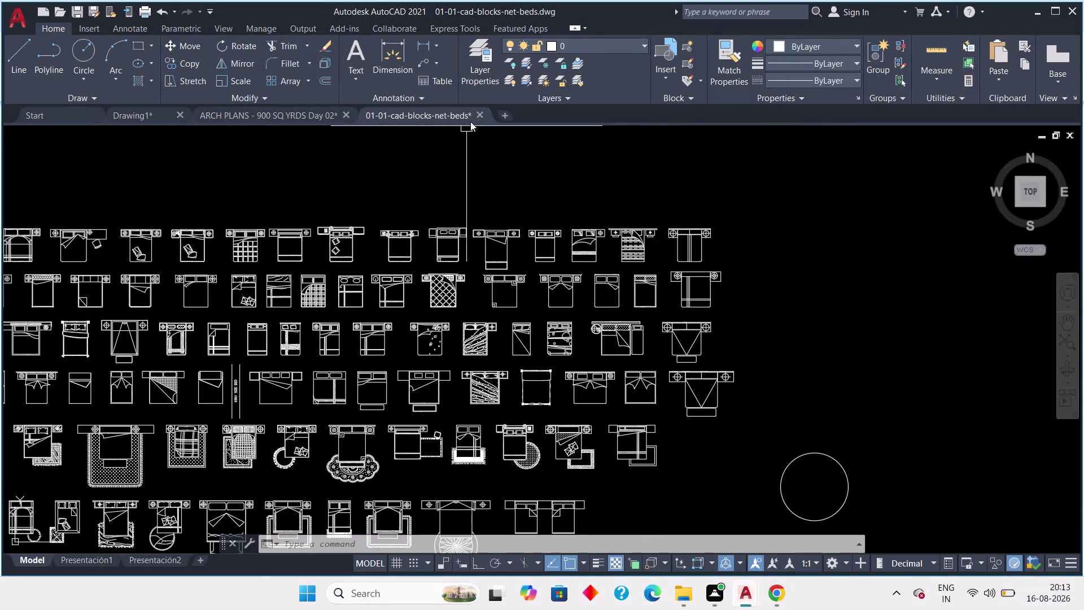
Close the 01-01-cad-blocks-net-beds drawing, answer the save prompt, and return to the floor plan.
click(475, 113)
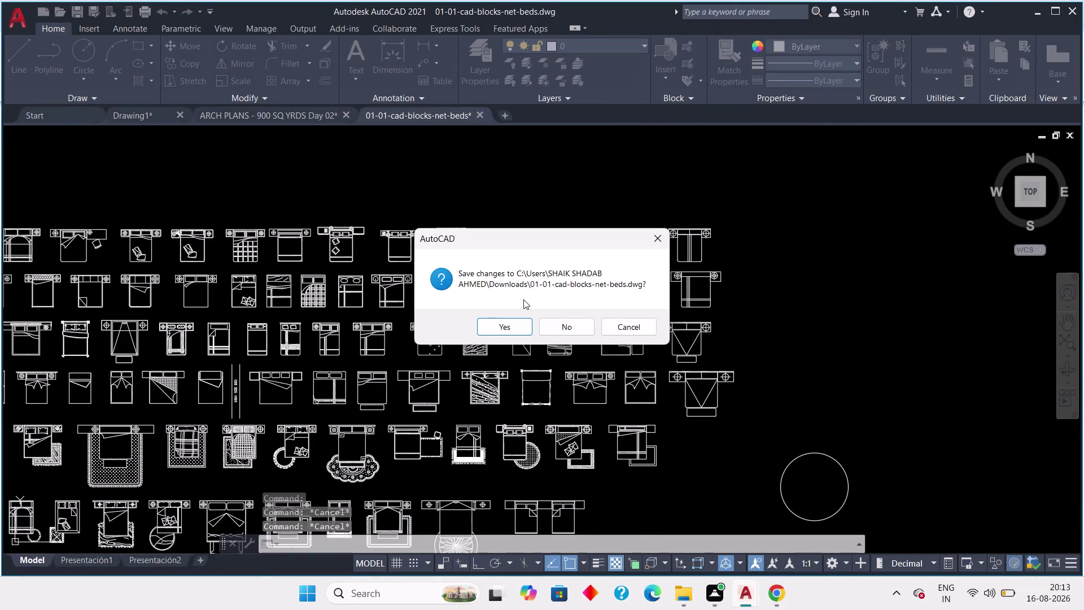
click(551, 325)
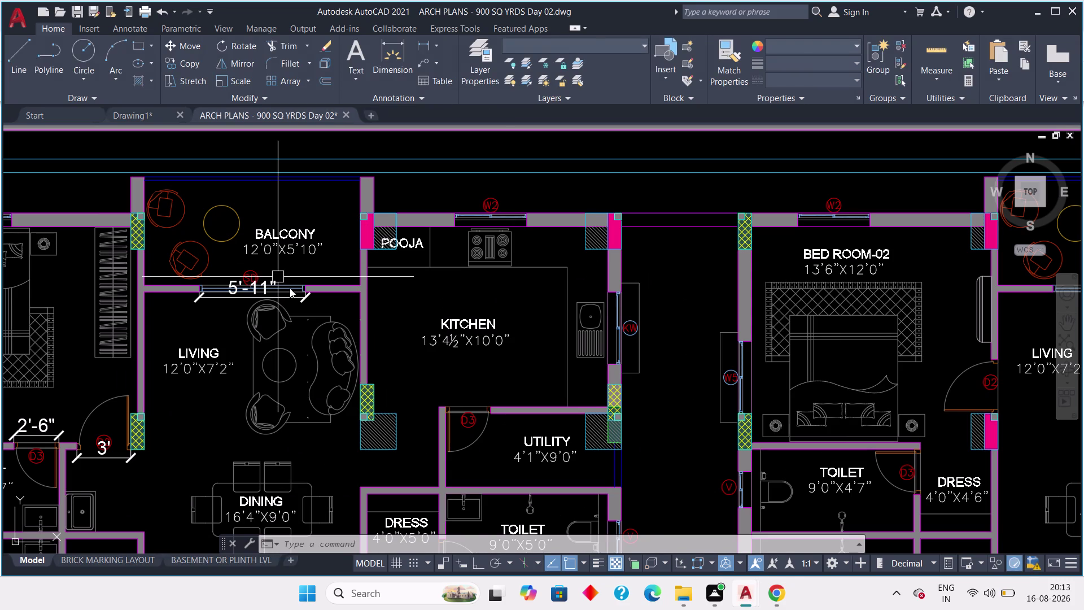
Pan and zoom across the living room, balcony and bedrooms to review the apartment.
middle_drag(285, 371, 421, 327)
scroll(up, 3)
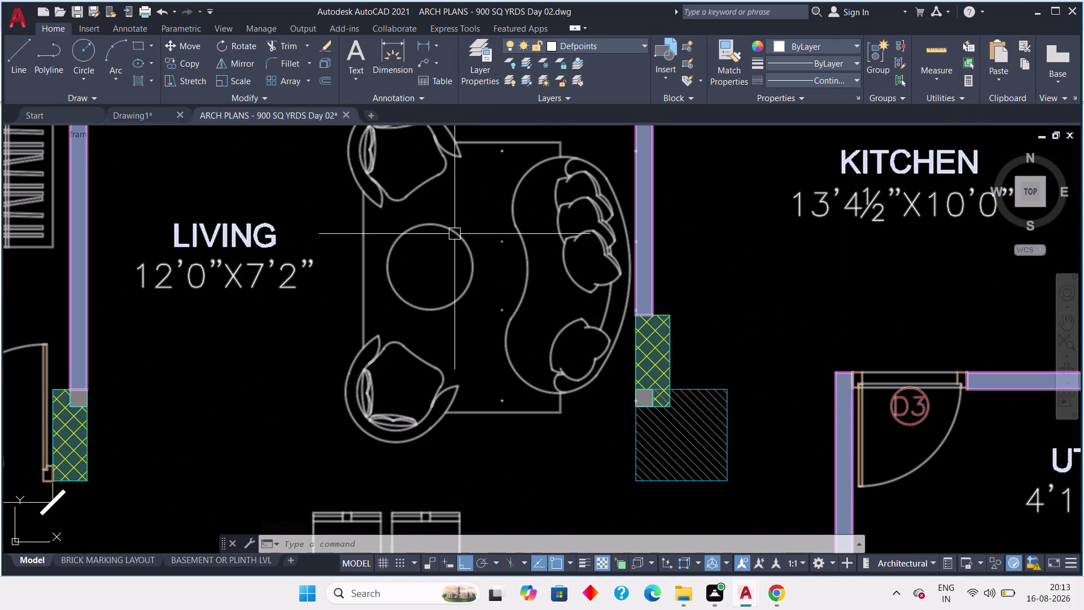
scroll(down, 3)
middle_drag(324, 399, 437, 401)
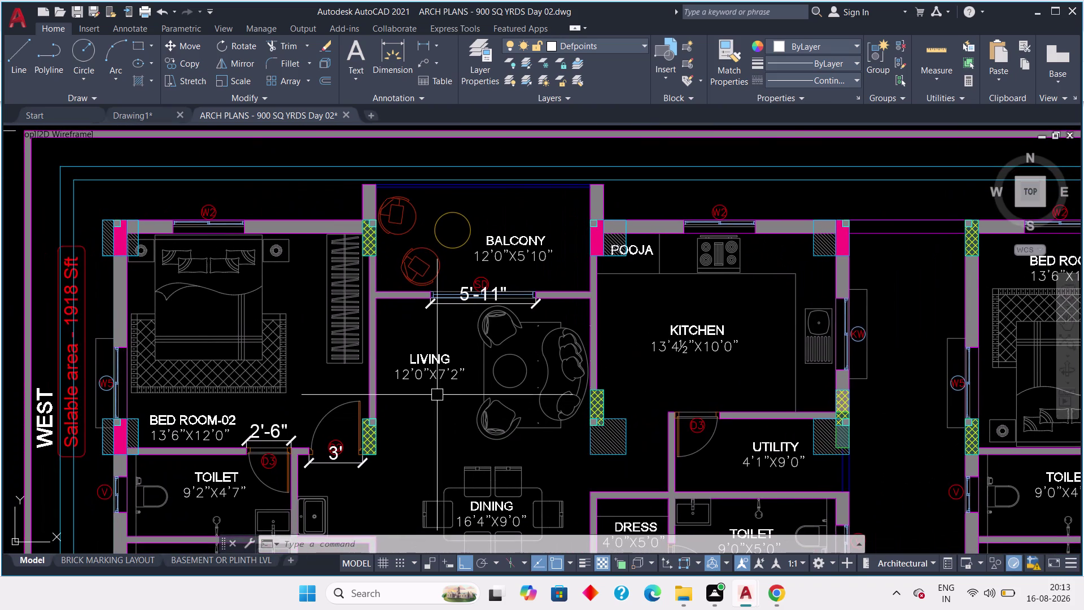
scroll(up, 3)
scroll(down, 3)
scroll(up, 3)
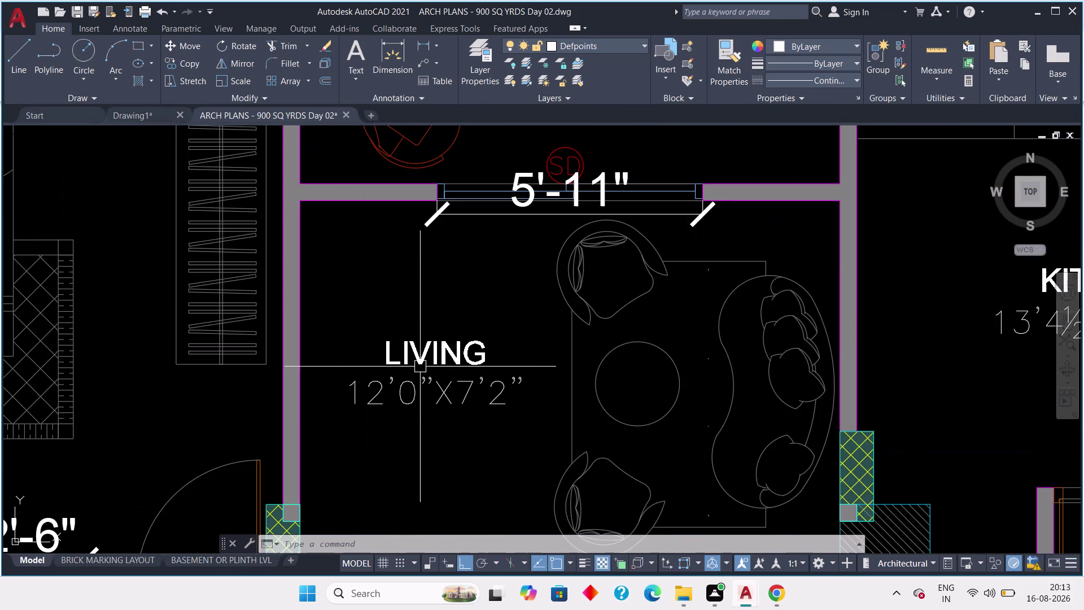
scroll(down, 3)
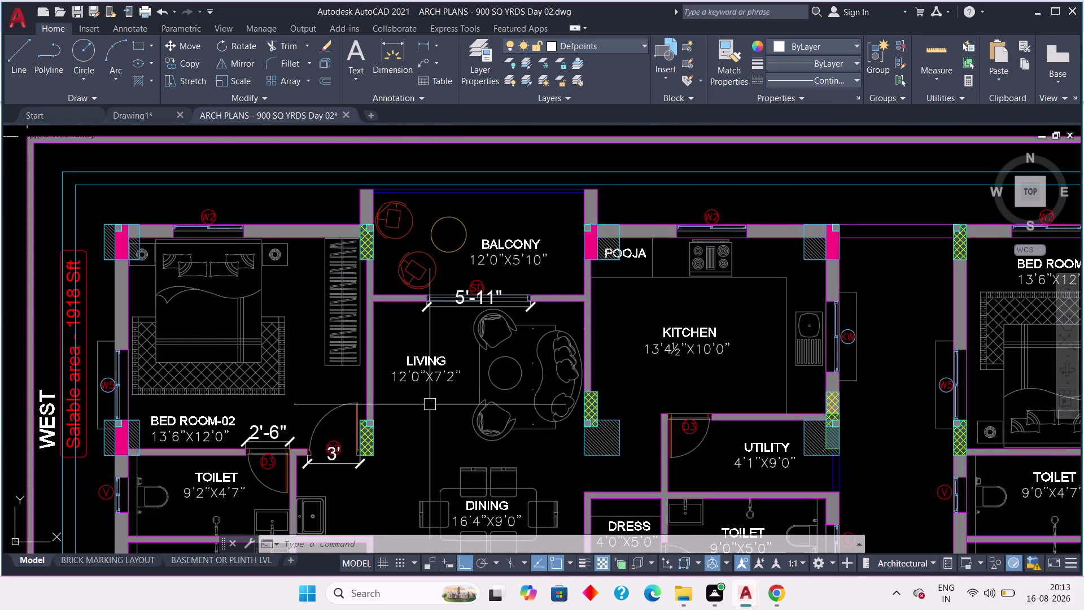
scroll(up, 3)
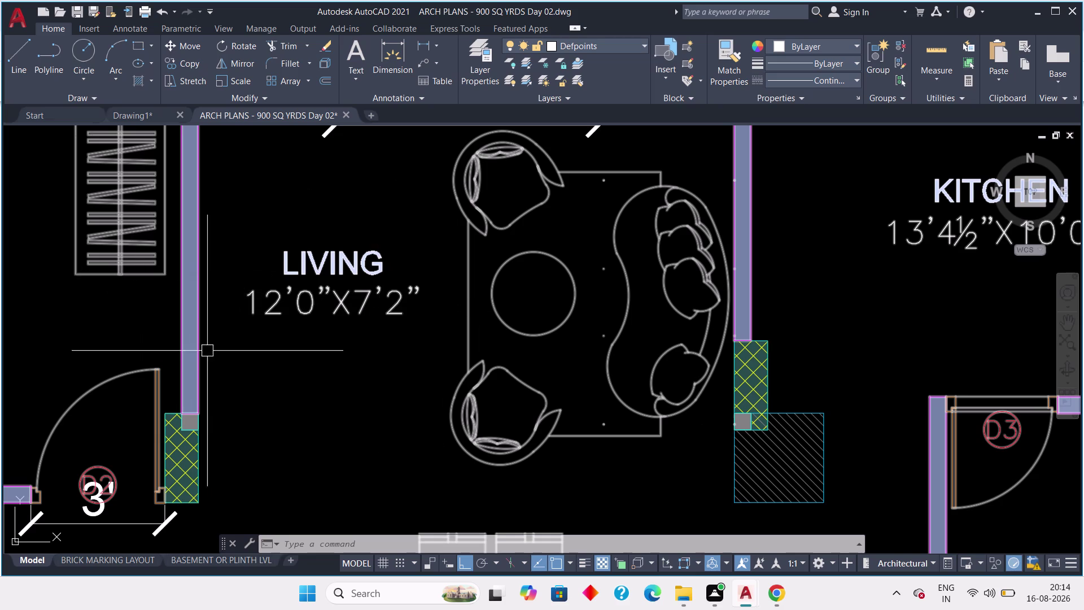
middle_drag(271, 371, 359, 389)
scroll(down, 3)
scroll(down, 3)
middle_drag(371, 393, 399, 441)
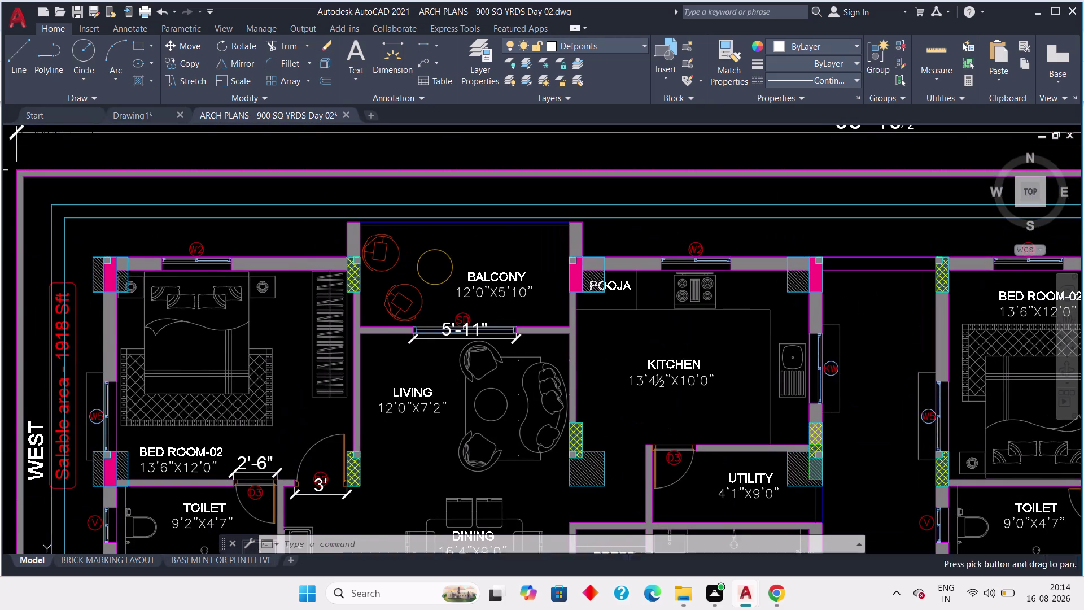
scroll(up, 3)
middle_drag(346, 346, 323, 381)
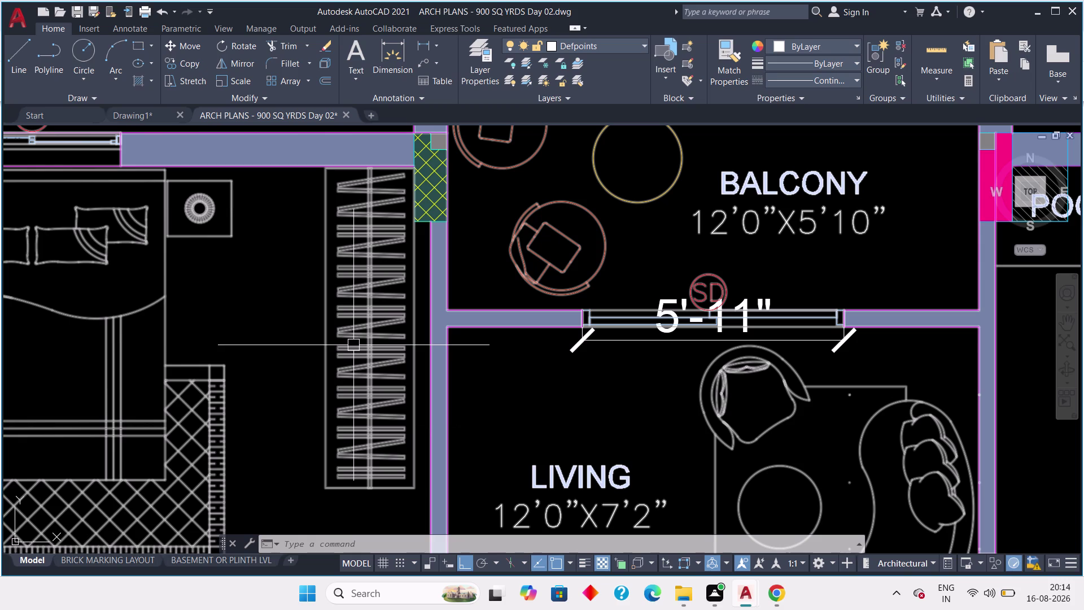
scroll(down, 3)
middle_drag(345, 344, 363, 360)
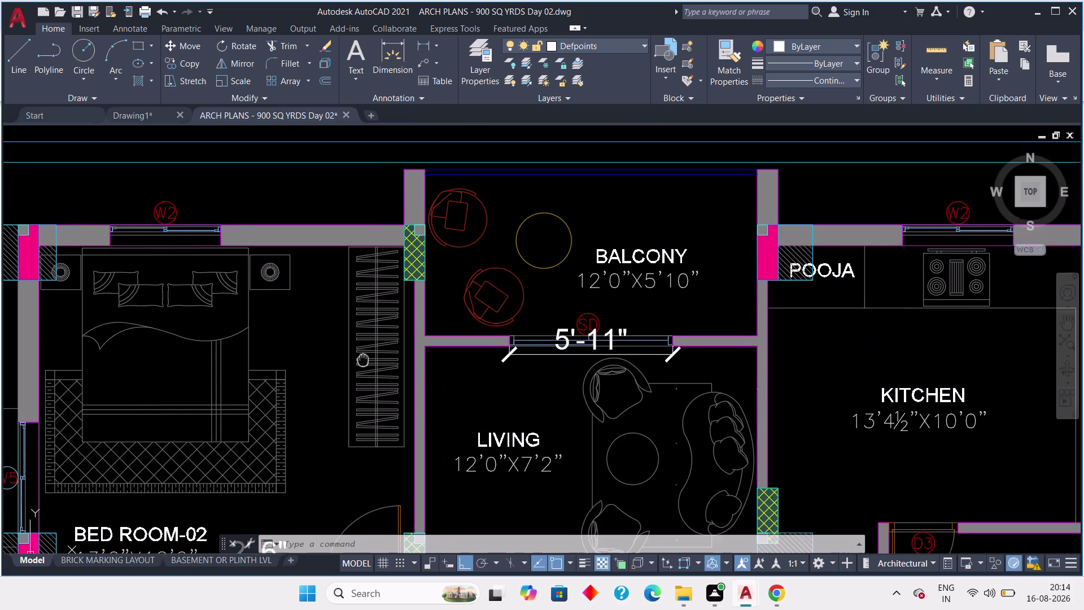
middle_drag(363, 359, 364, 360)
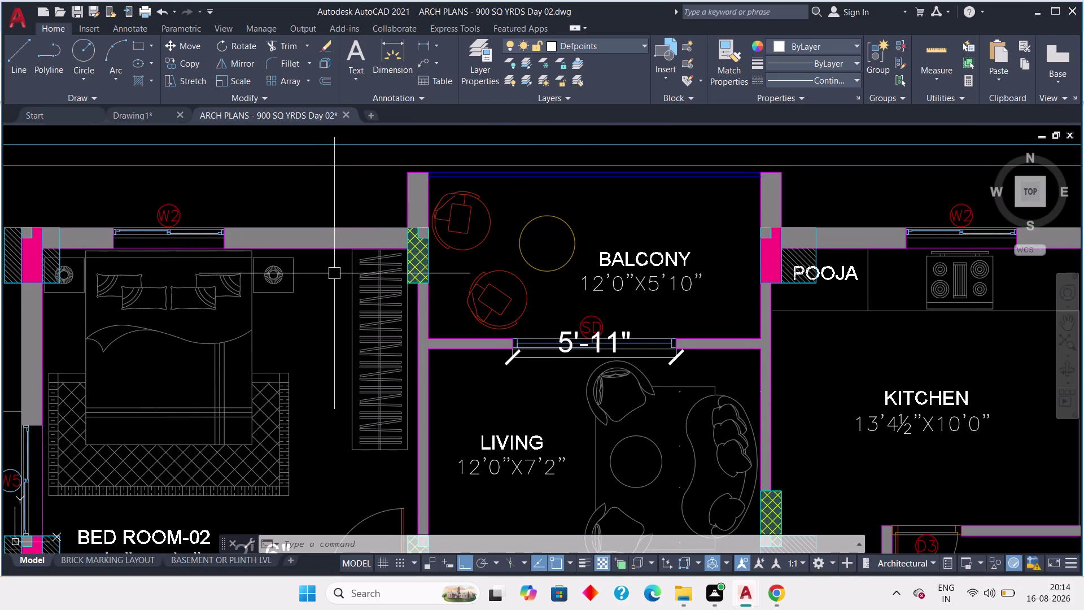
middle_drag(329, 270, 306, 287)
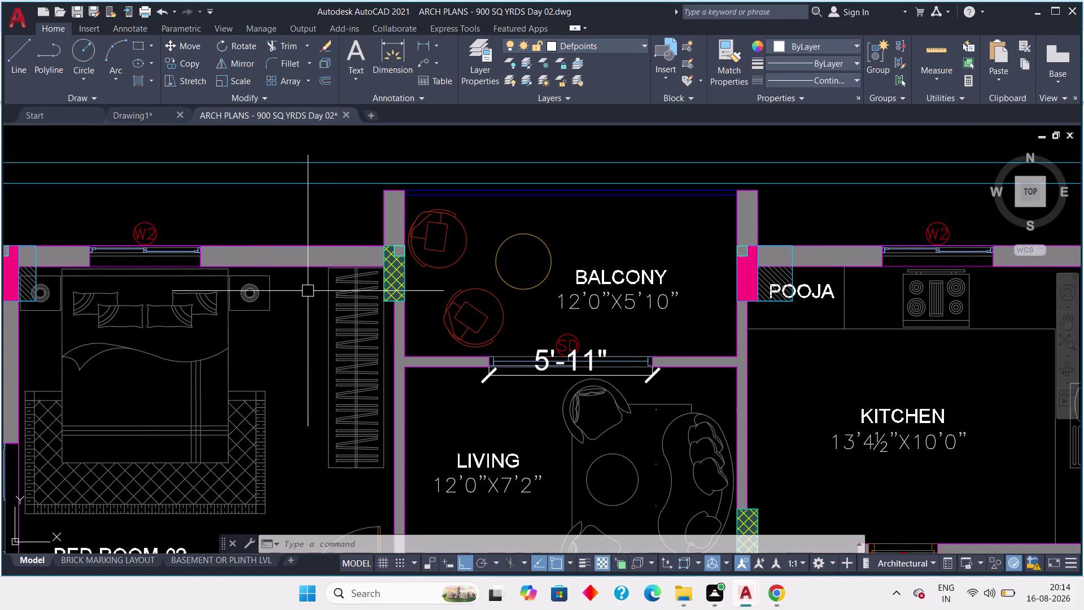
scroll(down, 3)
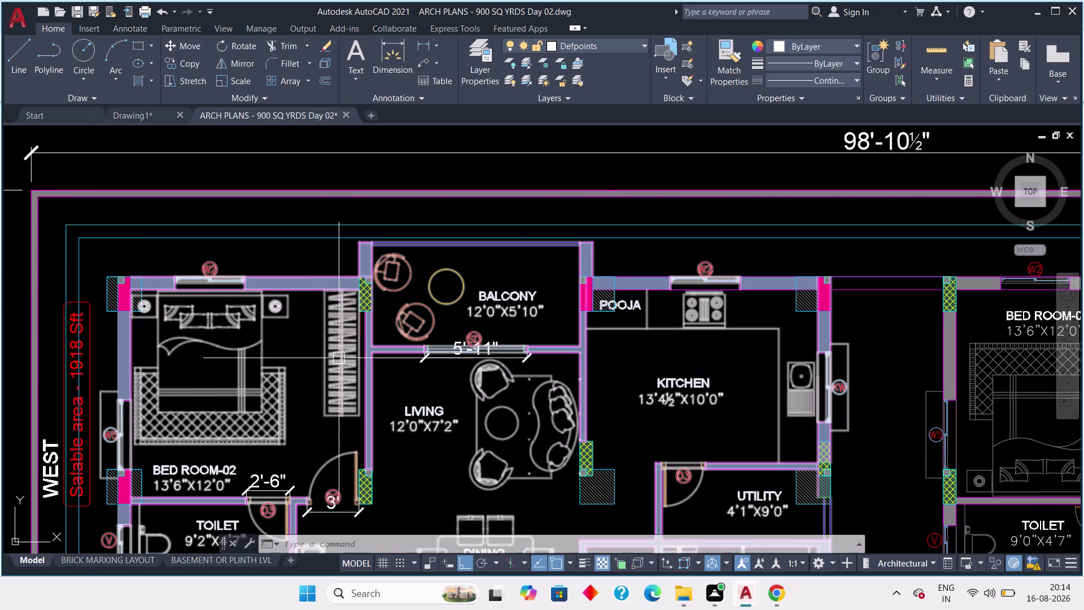
scroll(down, 3)
middle_drag(349, 366, 277, 292)
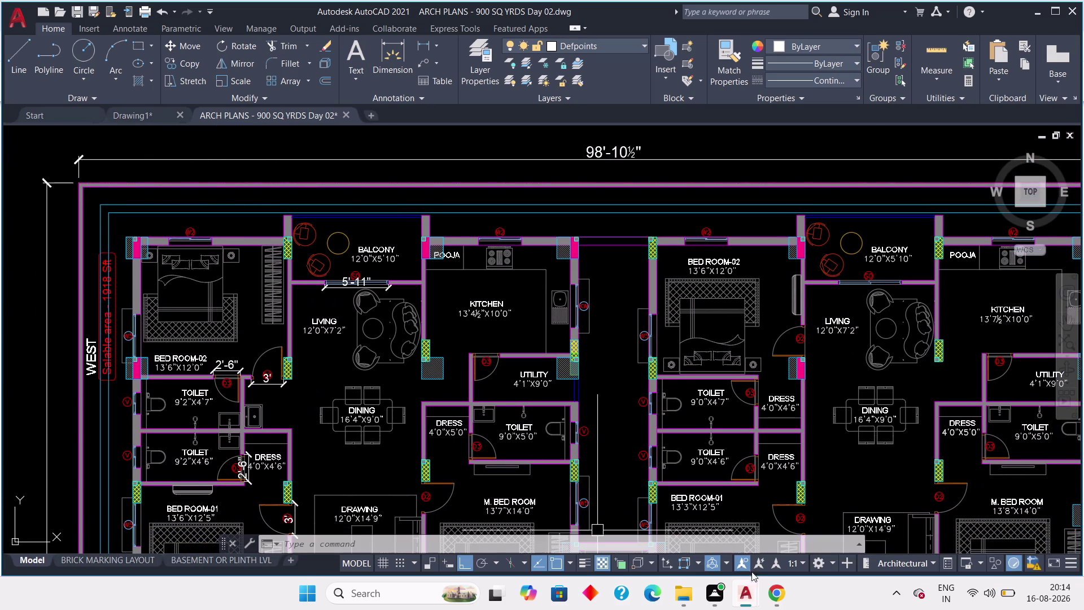
Open Furniture-Equipment (1).dwg from the browser's download history.
click(779, 594)
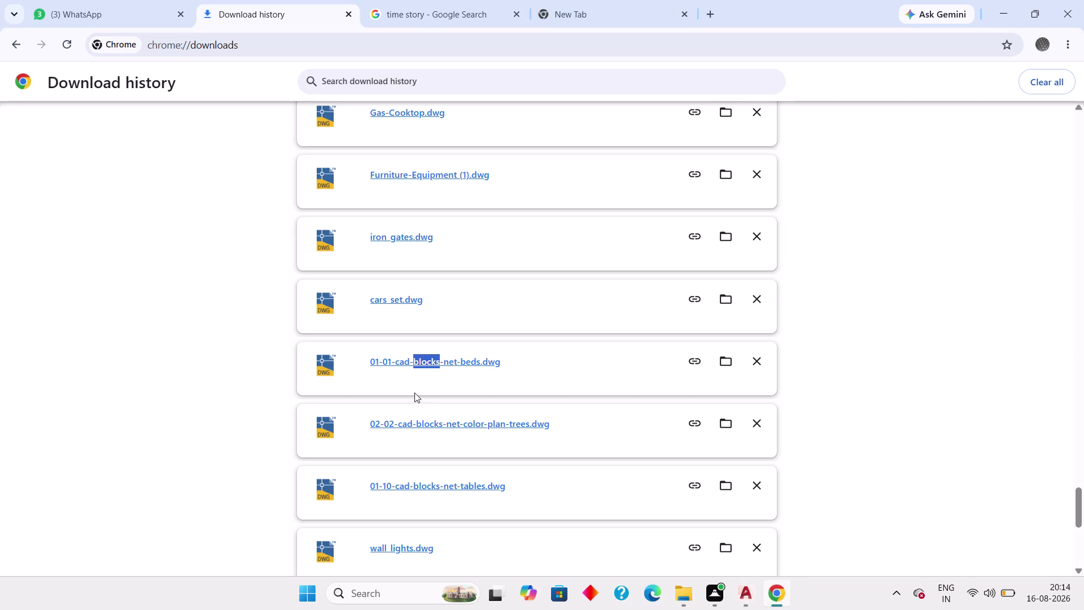
scroll(down, 3)
scroll(up, 3)
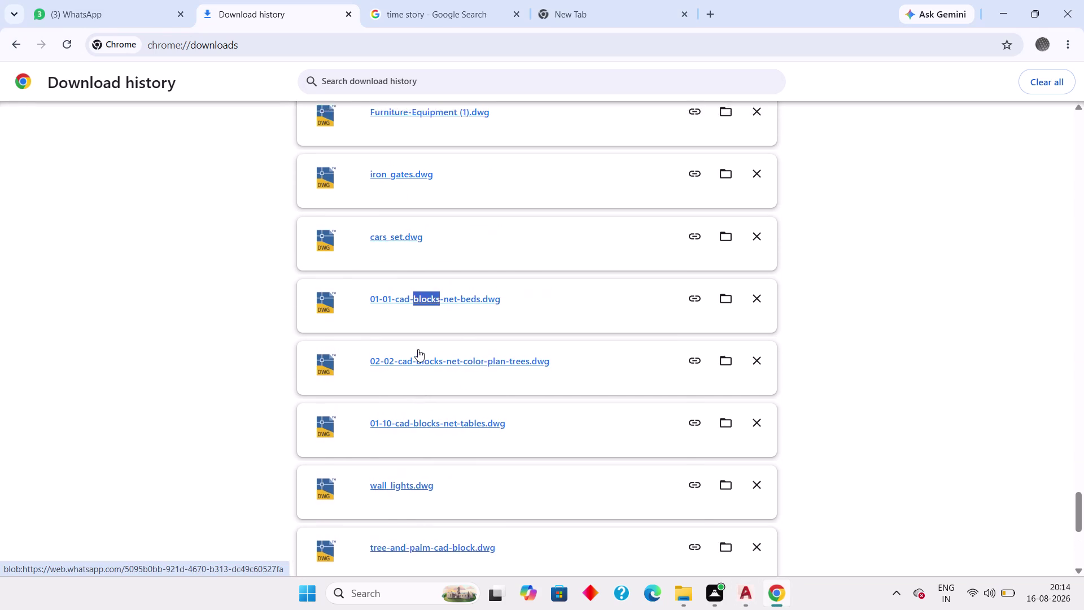
double_click(419, 170)
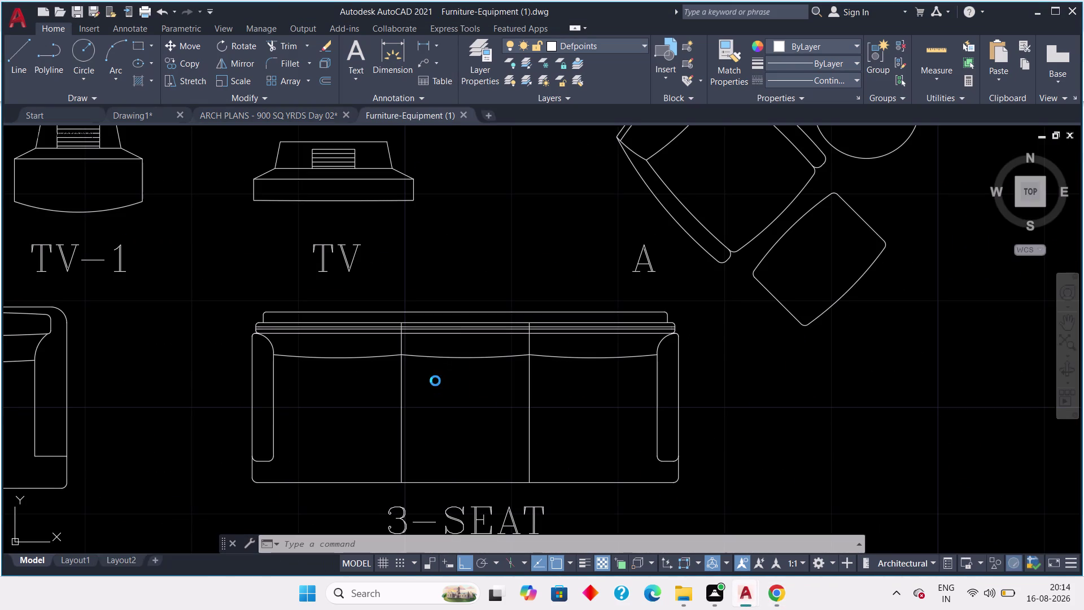
scroll(down, 3)
scroll(down, 3)
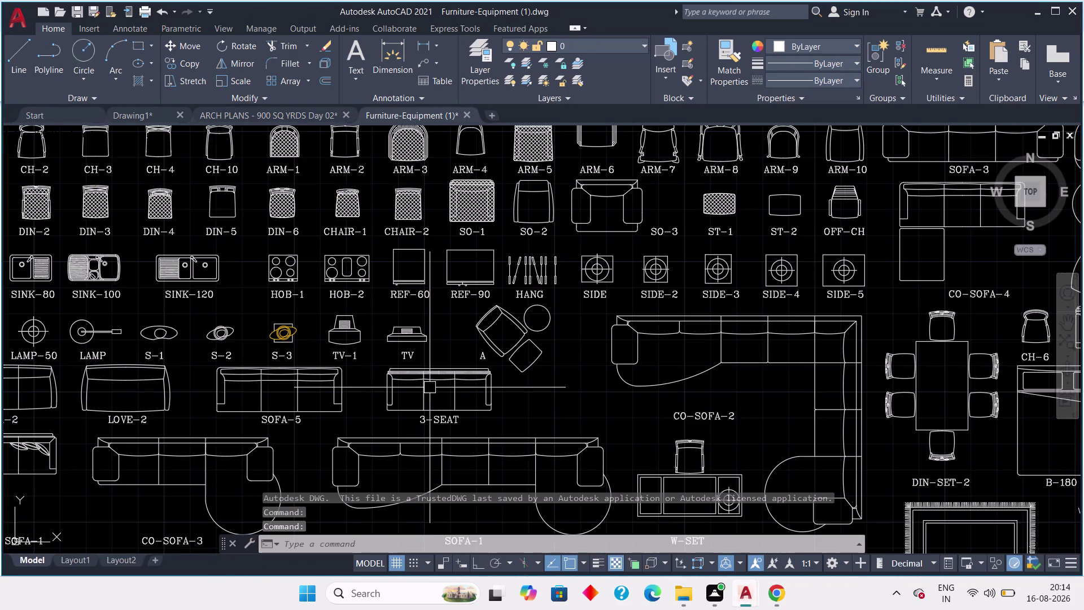
scroll(up, 3)
middle_drag(422, 350, 435, 353)
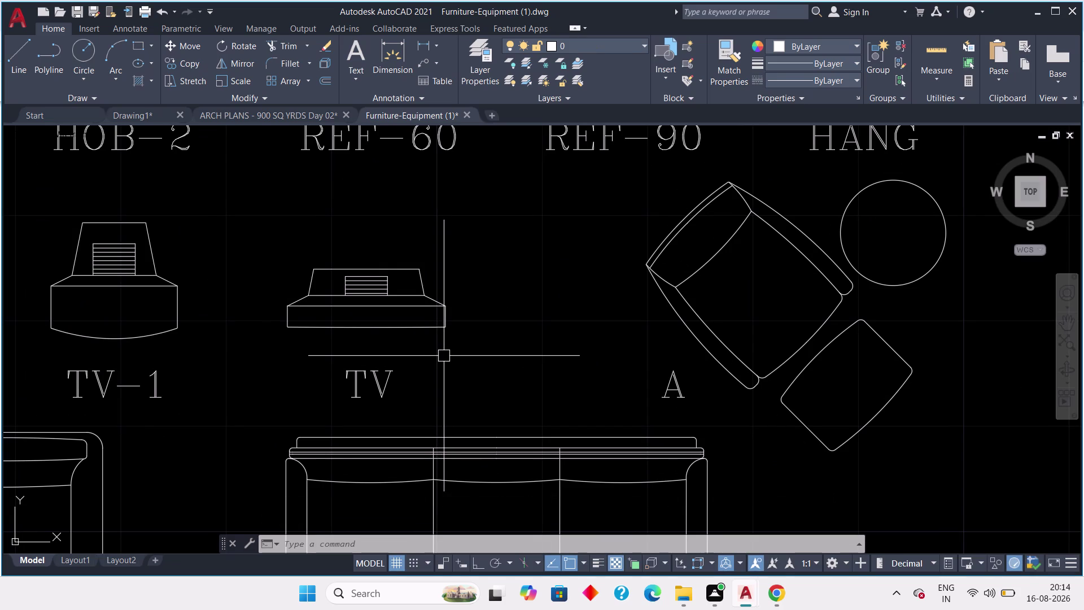
scroll(down, 3)
scroll(down, 3)
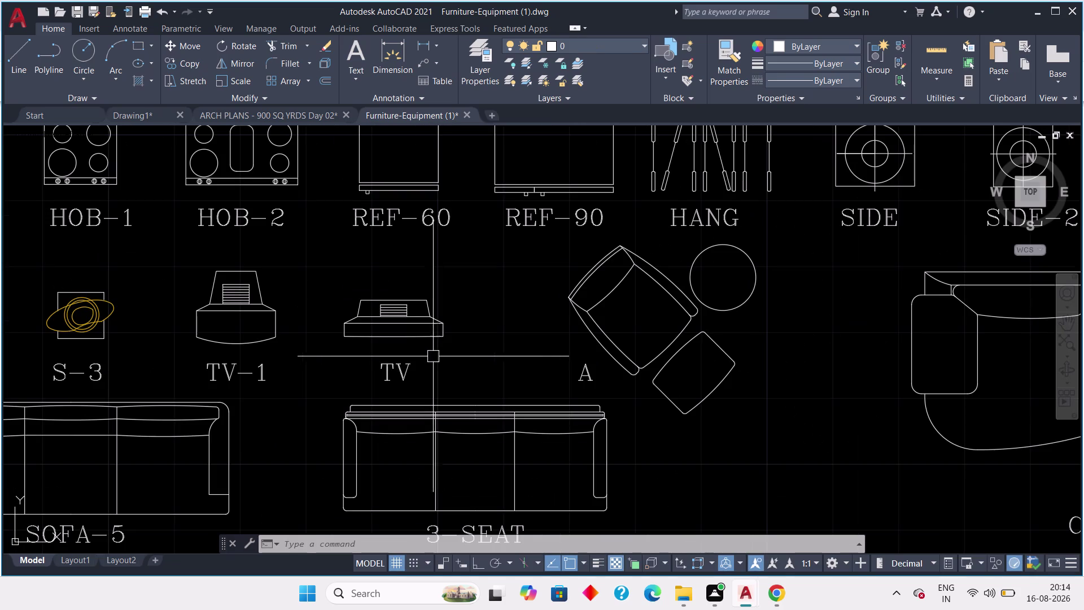
middle_drag(434, 365, 503, 377)
scroll(up, 3)
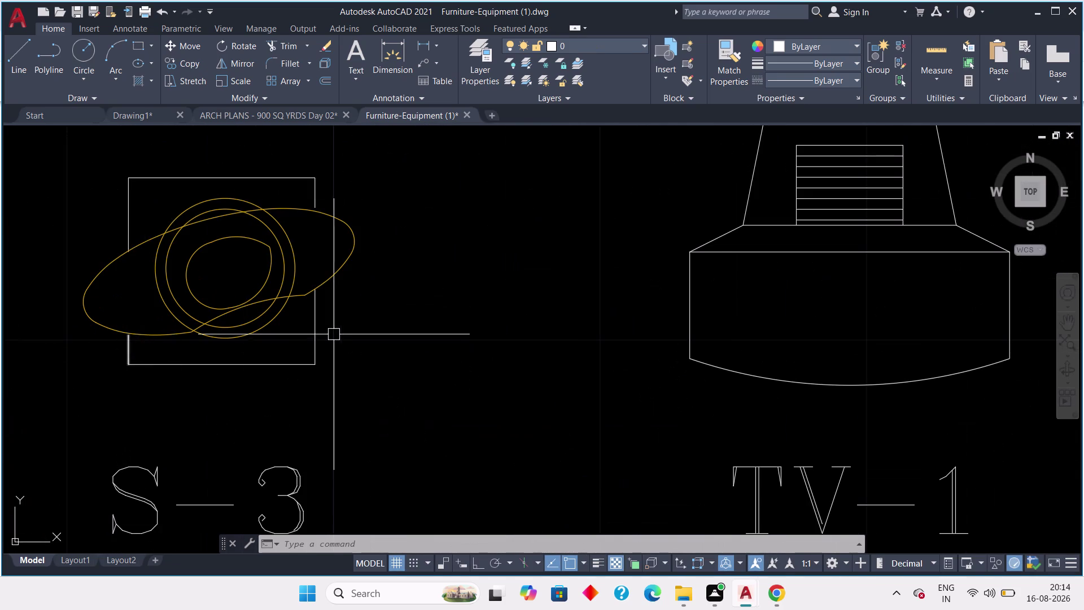
scroll(down, 3)
scroll(down, 3)
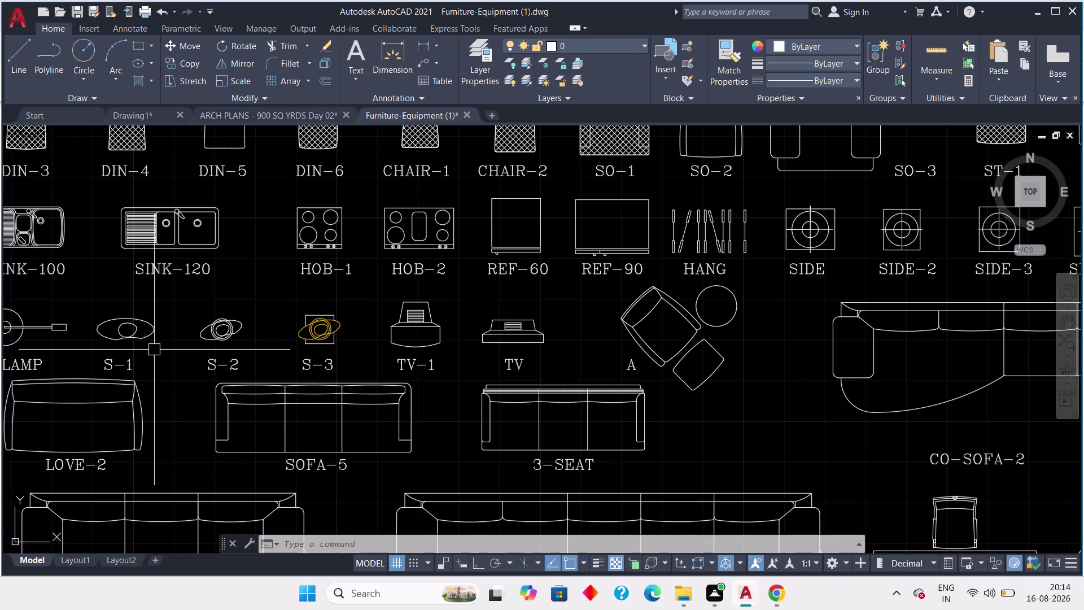
middle_drag(160, 350, 307, 433)
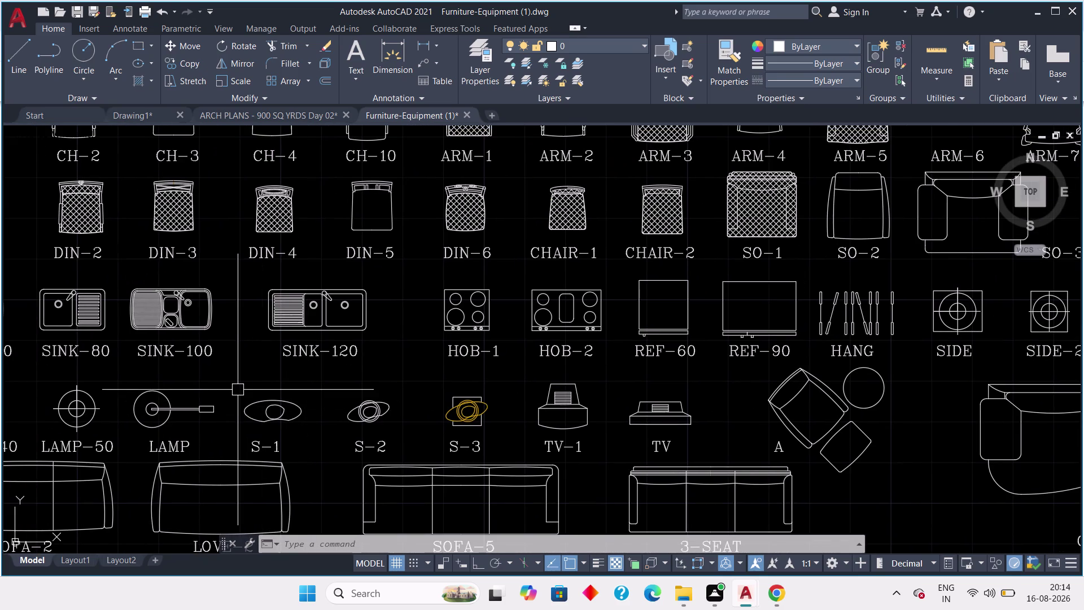
middle_drag(223, 387, 382, 412)
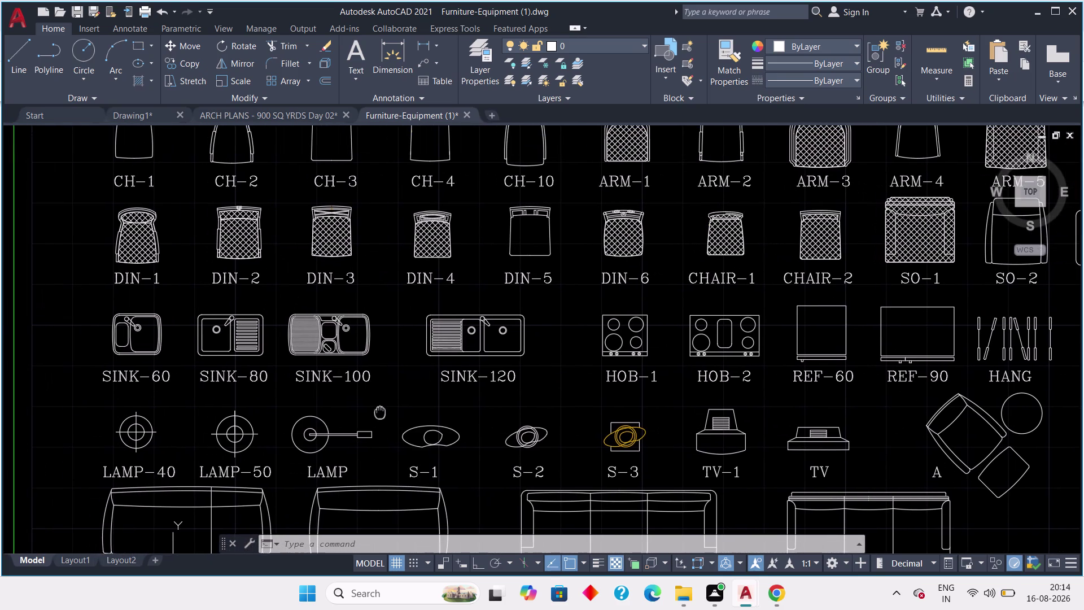
middle_drag(381, 413, 339, 416)
scroll(down, 3)
middle_drag(366, 369, 257, 340)
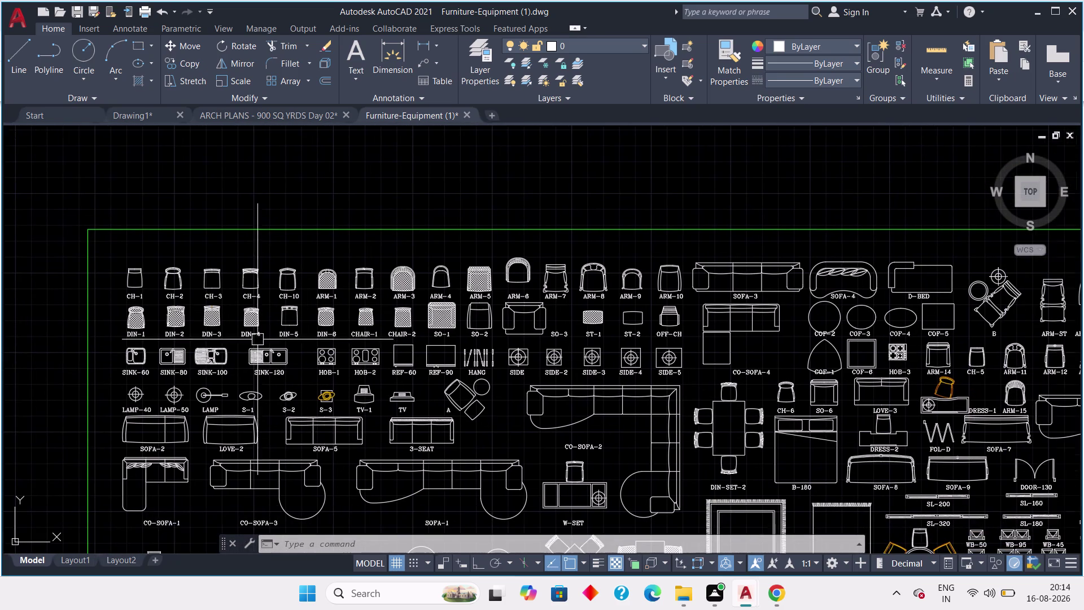
scroll(up, 3)
middle_drag(505, 337, 493, 361)
middle_drag(440, 432, 446, 351)
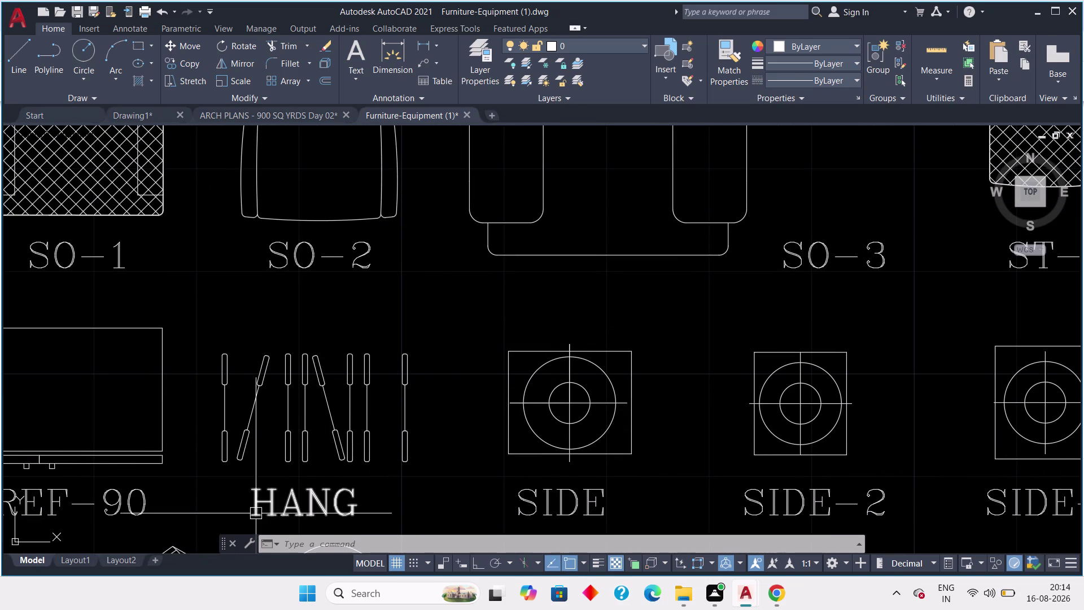
Zoom in on the HANG label, select it, and clear the selection.
middle_drag(255, 514, 245, 470)
scroll(up, 3)
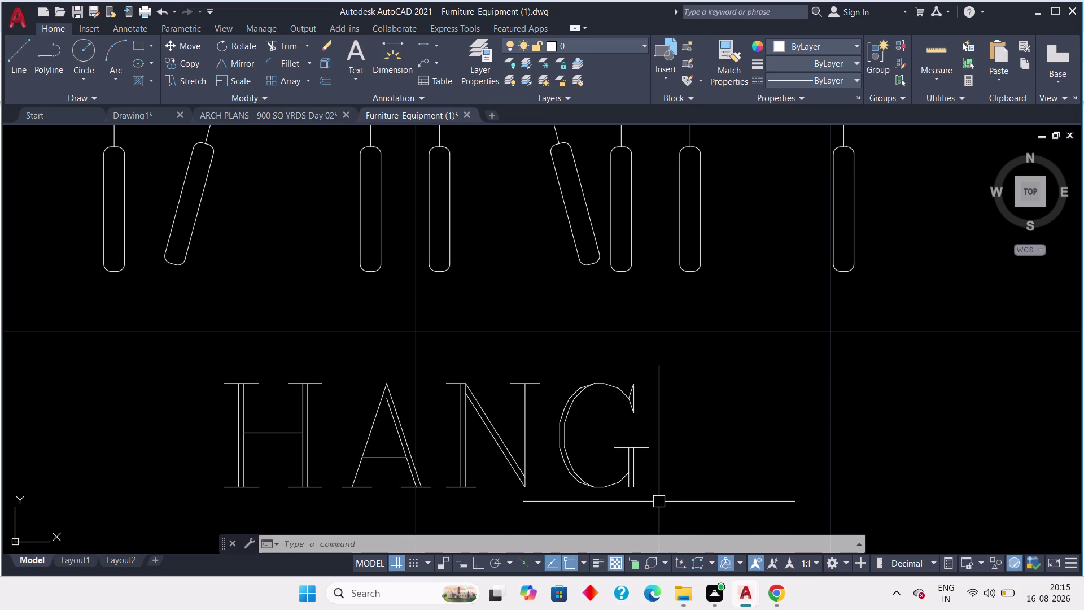
scroll(up, 3)
click(514, 308)
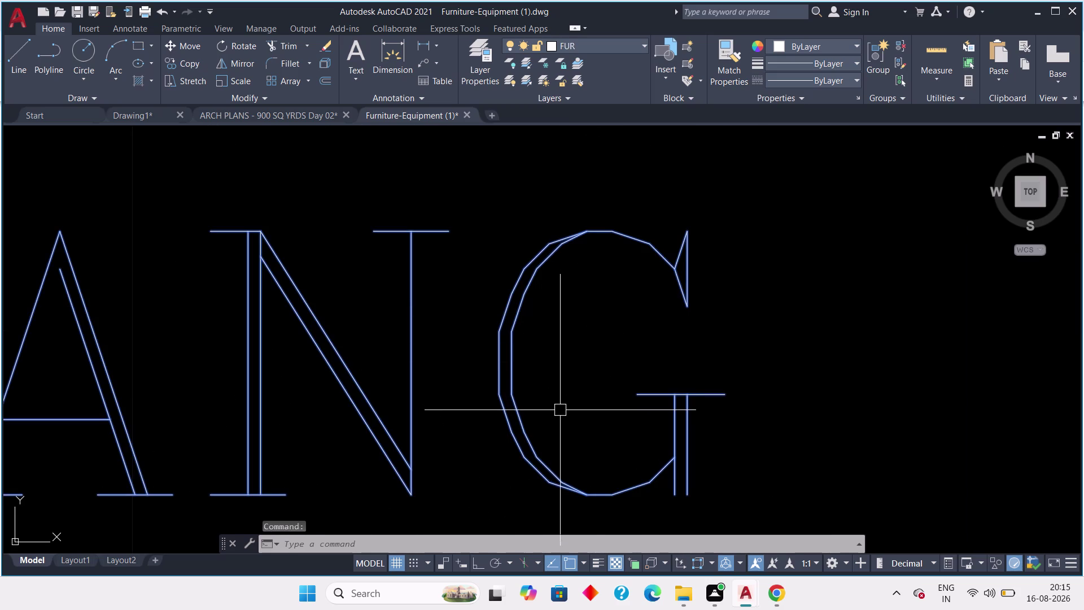
key(Escape)
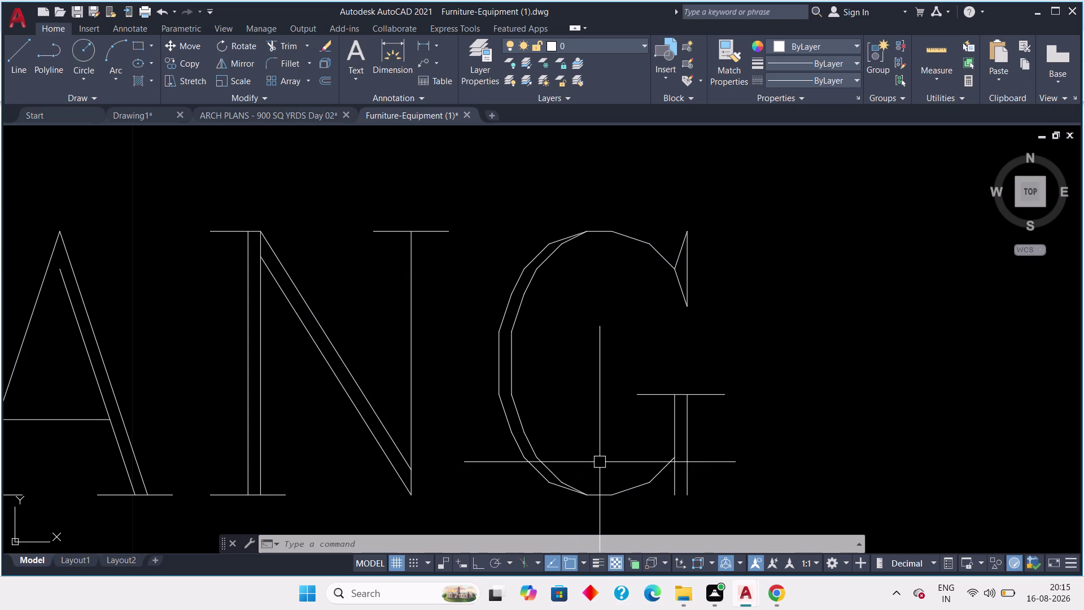
Pan and zoom around the REF-90 block label in the furniture library.
middle_drag(588, 441, 569, 410)
scroll(down, 3)
middle_drag(516, 417, 570, 449)
scroll(down, 3)
scroll(up, 3)
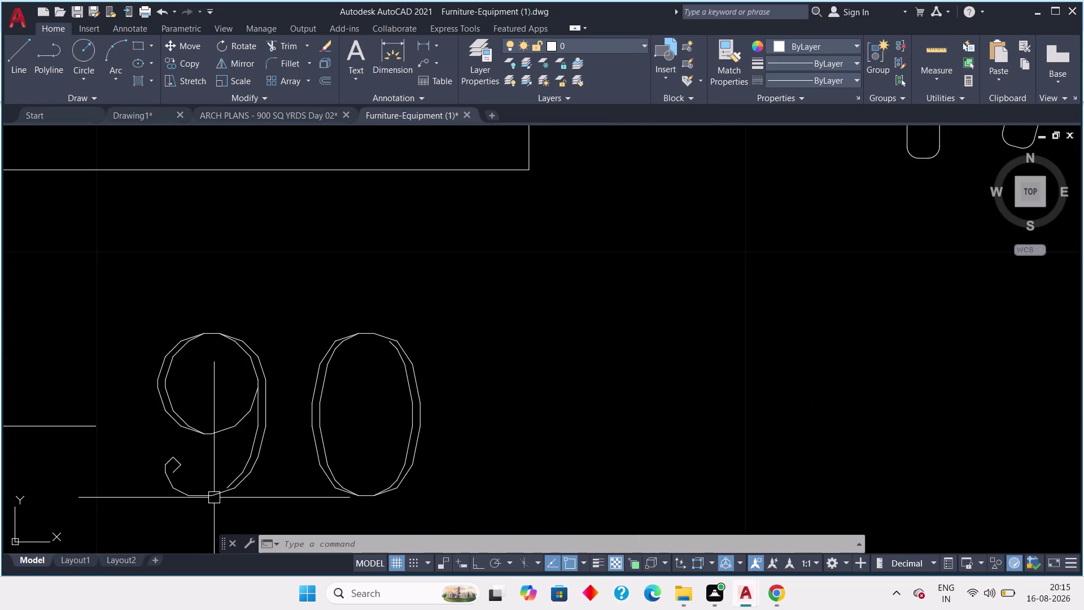
scroll(down, 3)
middle_drag(166, 438, 317, 360)
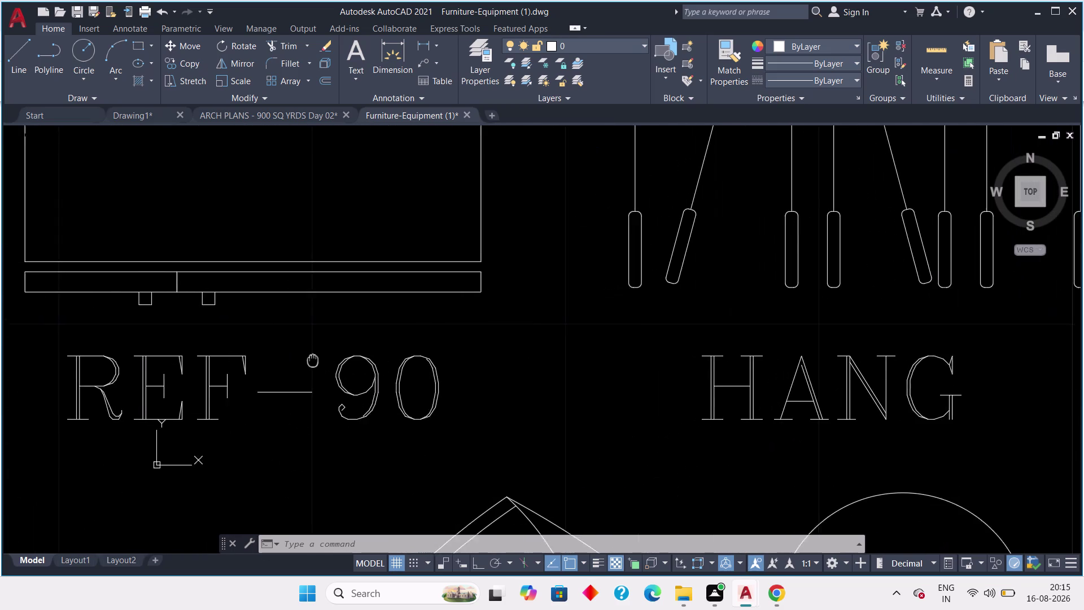
middle_drag(316, 359, 322, 356)
scroll(up, 3)
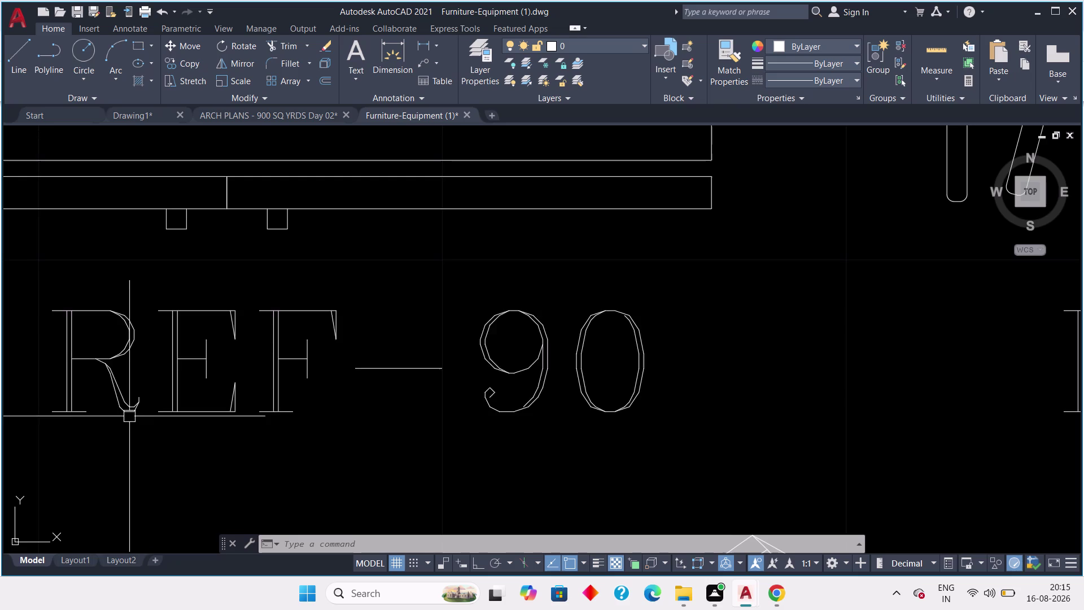
scroll(up, 3)
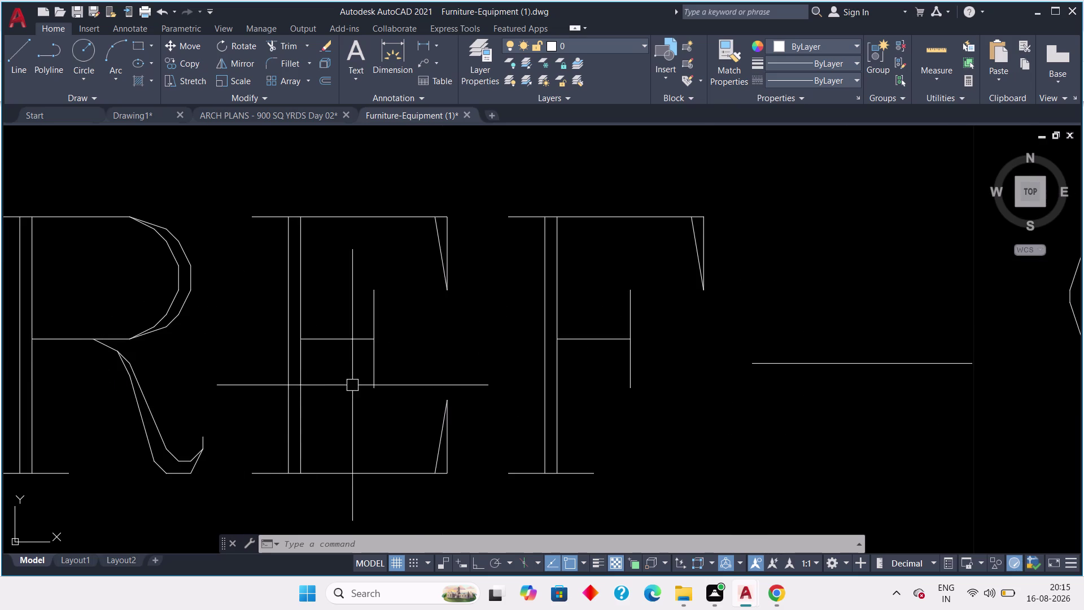
scroll(down, 3)
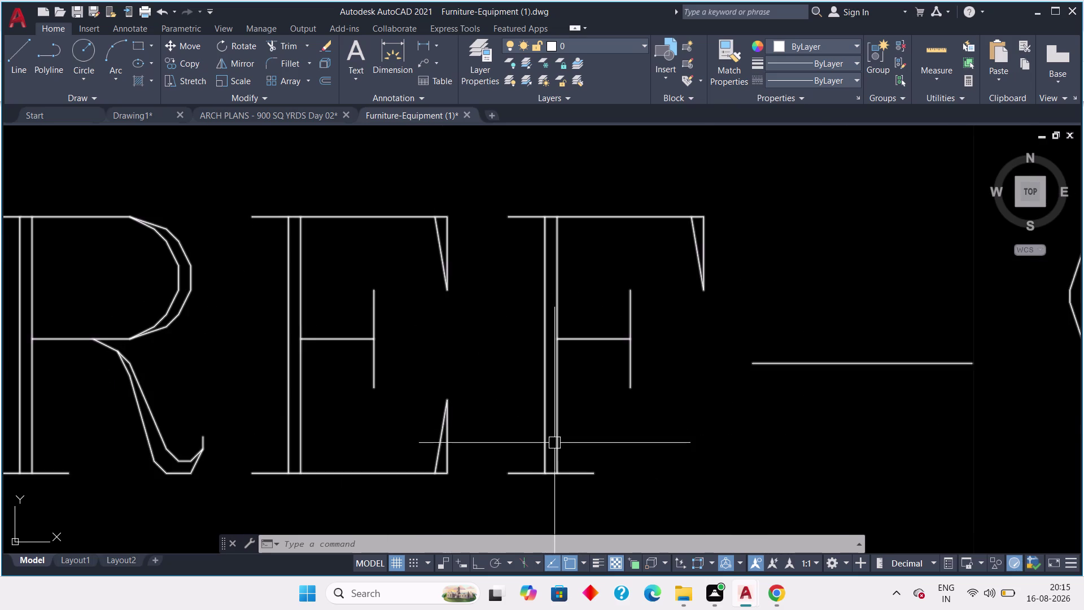
scroll(down, 3)
middle_drag(579, 471, 493, 400)
scroll(up, 3)
middle_drag(541, 380, 427, 365)
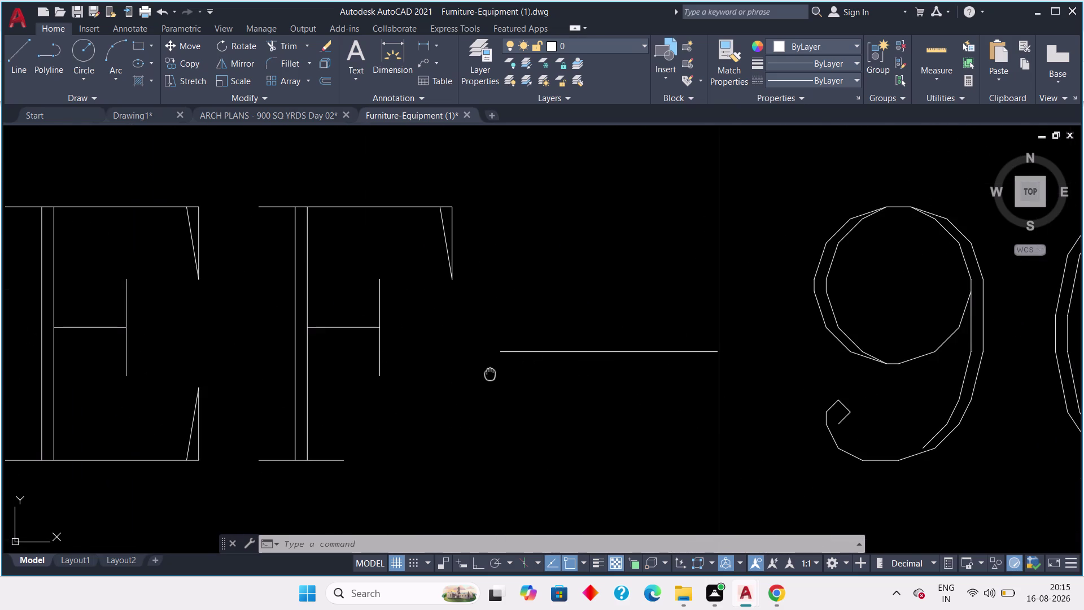
middle_drag(428, 365, 397, 362)
scroll(down, 3)
scroll(up, 3)
middle_drag(545, 392, 524, 390)
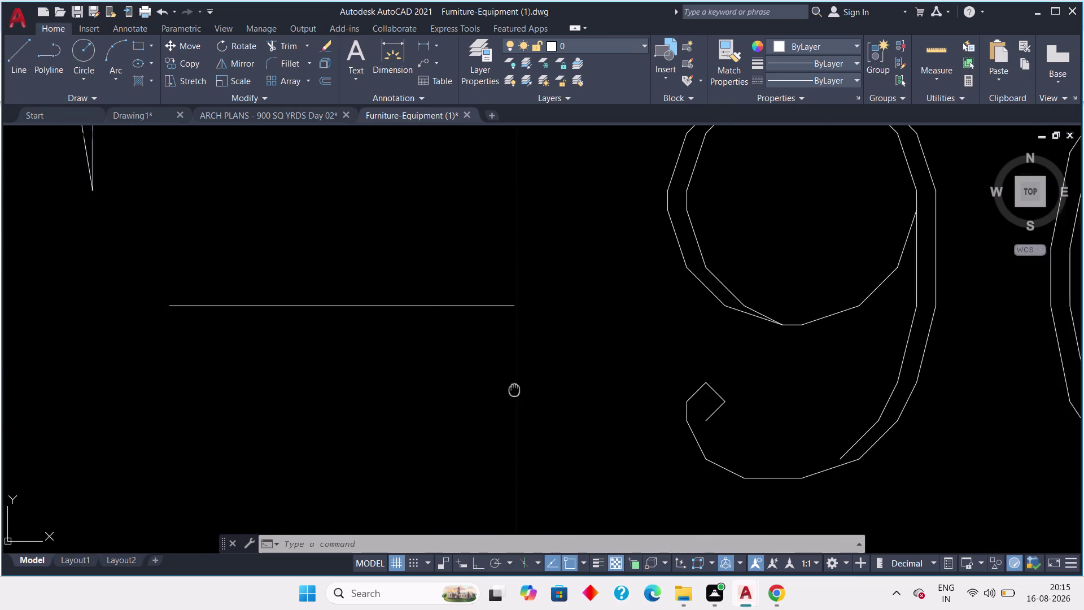
middle_drag(523, 390, 352, 381)
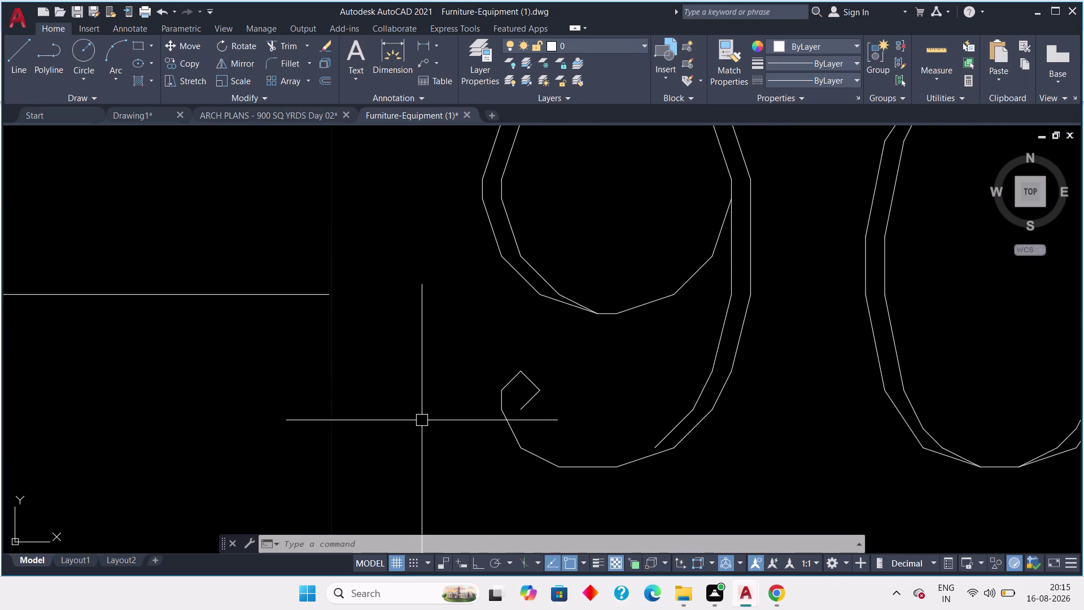
scroll(down, 3)
scroll(down, 3)
middle_drag(374, 443, 433, 420)
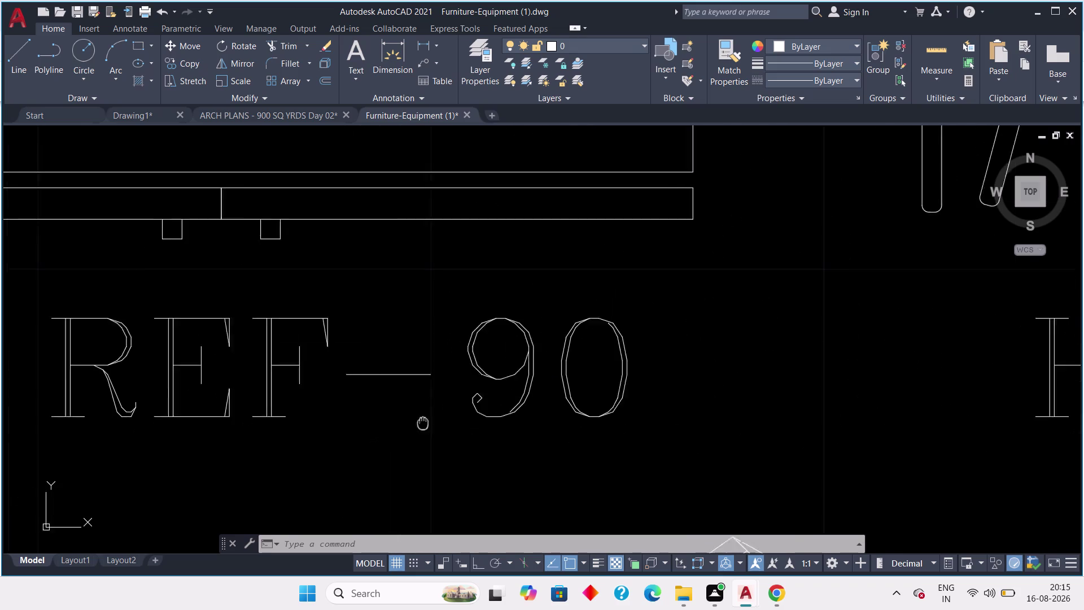
middle_drag(434, 420, 468, 417)
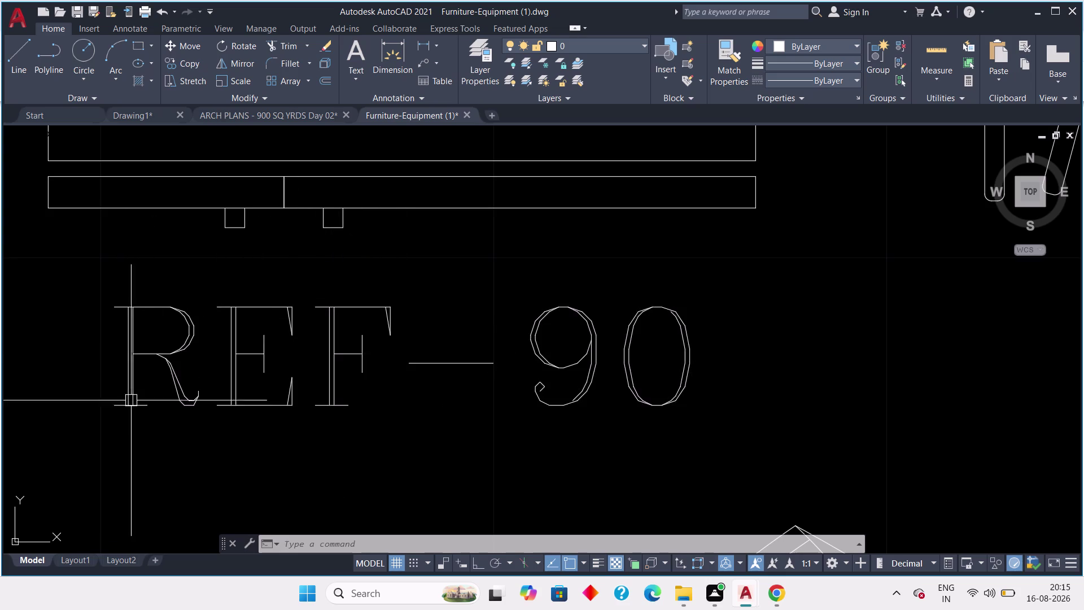
Bring the hob and sink blocks into view and start selecting HOB-1.
scroll(down, 3)
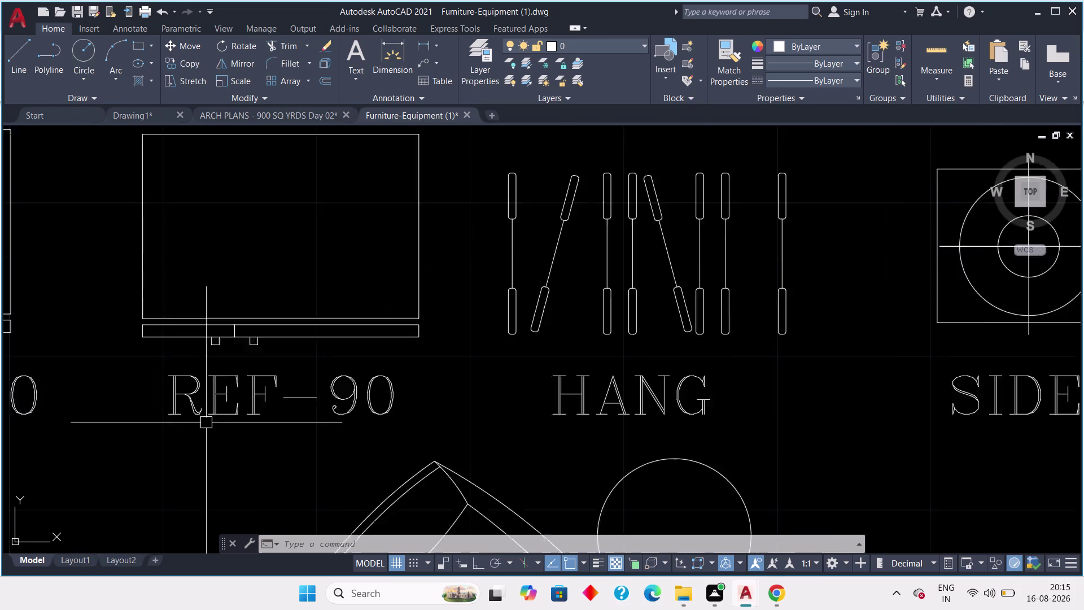
middle_drag(209, 423, 403, 439)
scroll(down, 3)
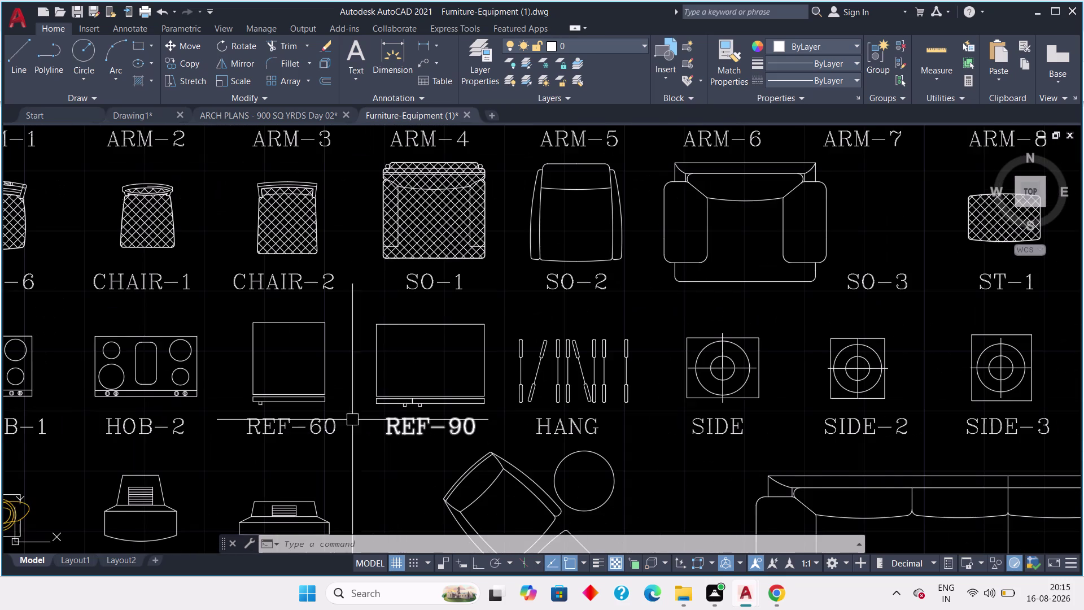
scroll(down, 3)
scroll(up, 3)
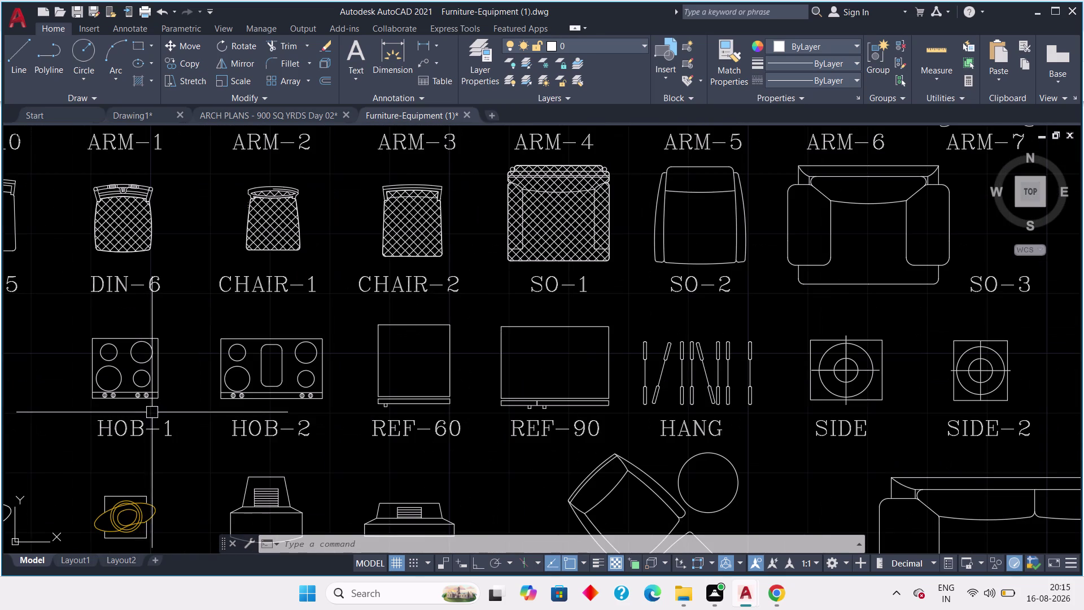
middle_drag(176, 411, 419, 386)
scroll(down, 3)
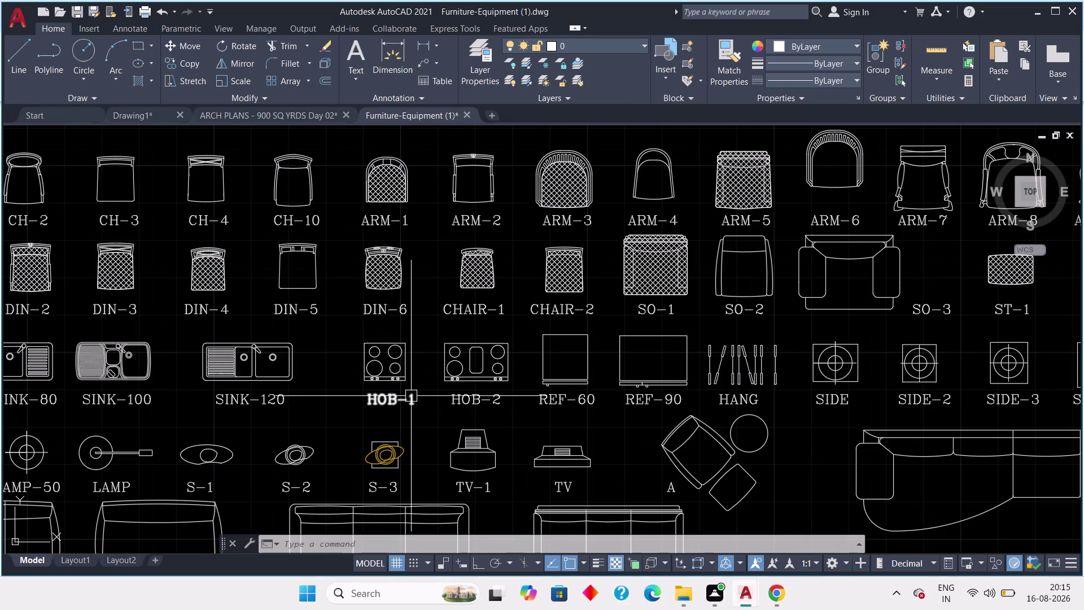
scroll(up, 3)
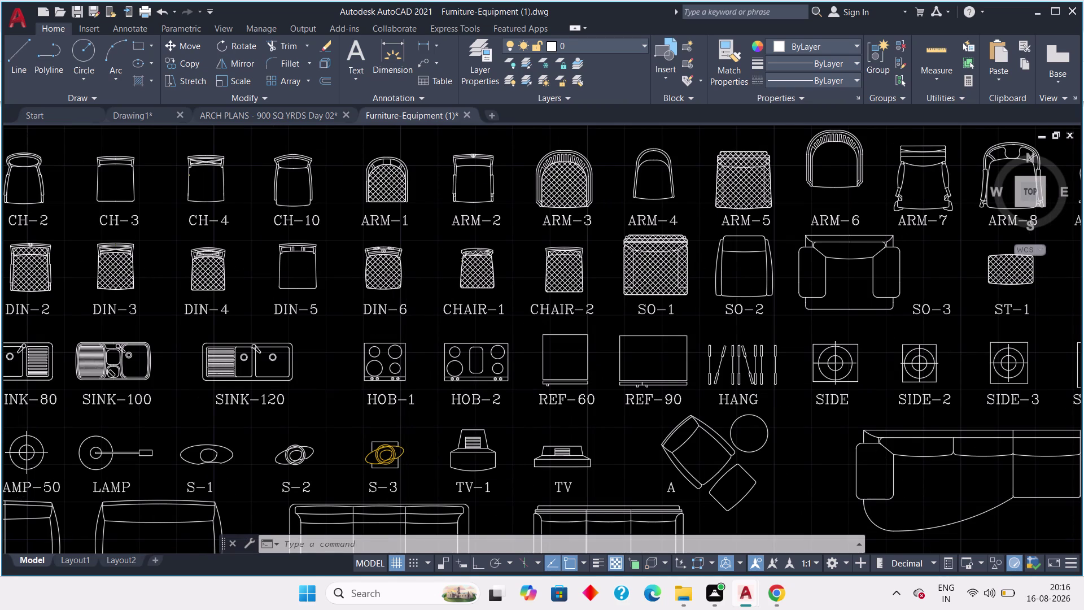
scroll(up, 3)
drag(419, 258, 404, 276)
Copy HOB-1 and paste it into the room beside the upper-left bedroom.
click(265, 397)
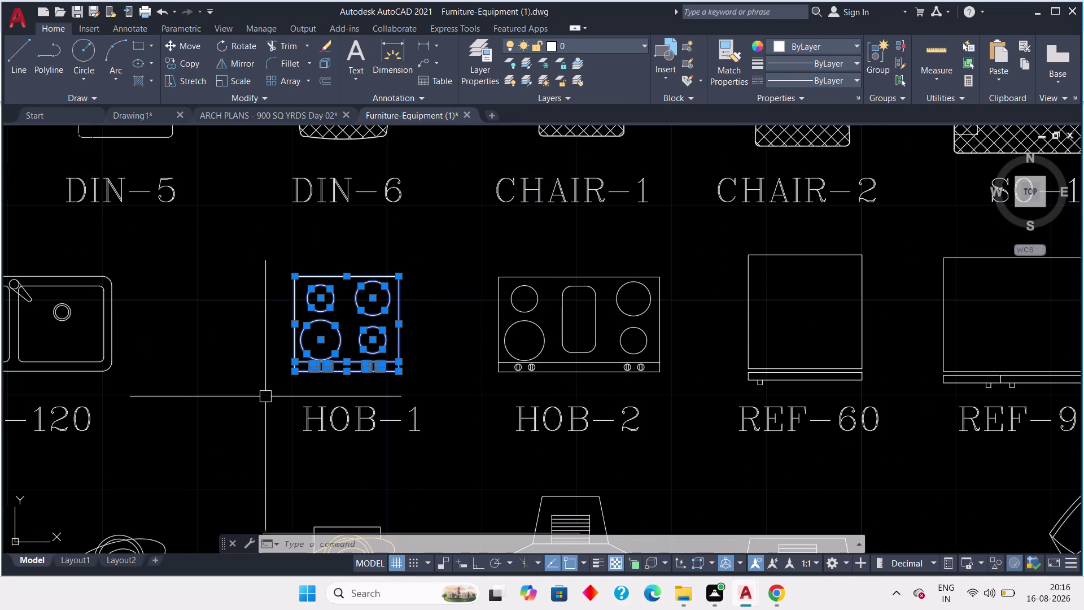
key(ctrl+c)
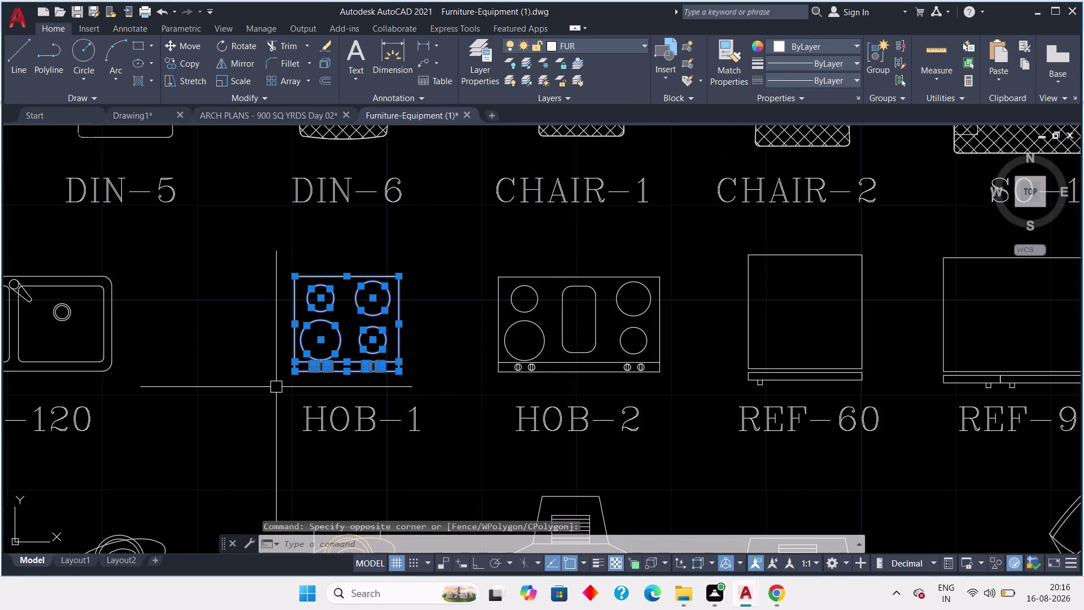
key(Escape)
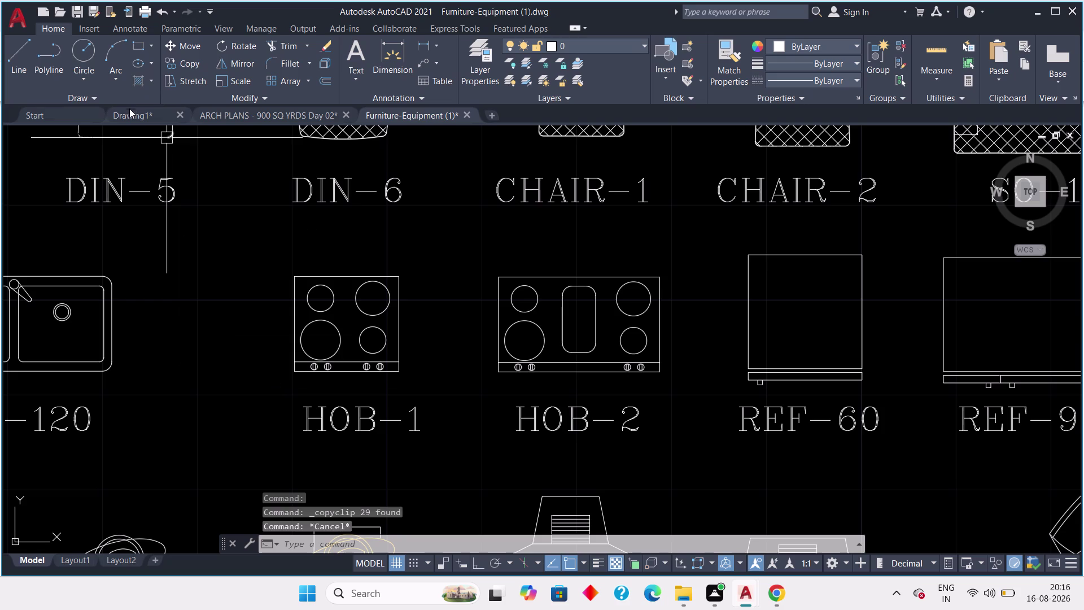
click(131, 110)
scroll(down, 3)
middle_drag(295, 291, 279, 209)
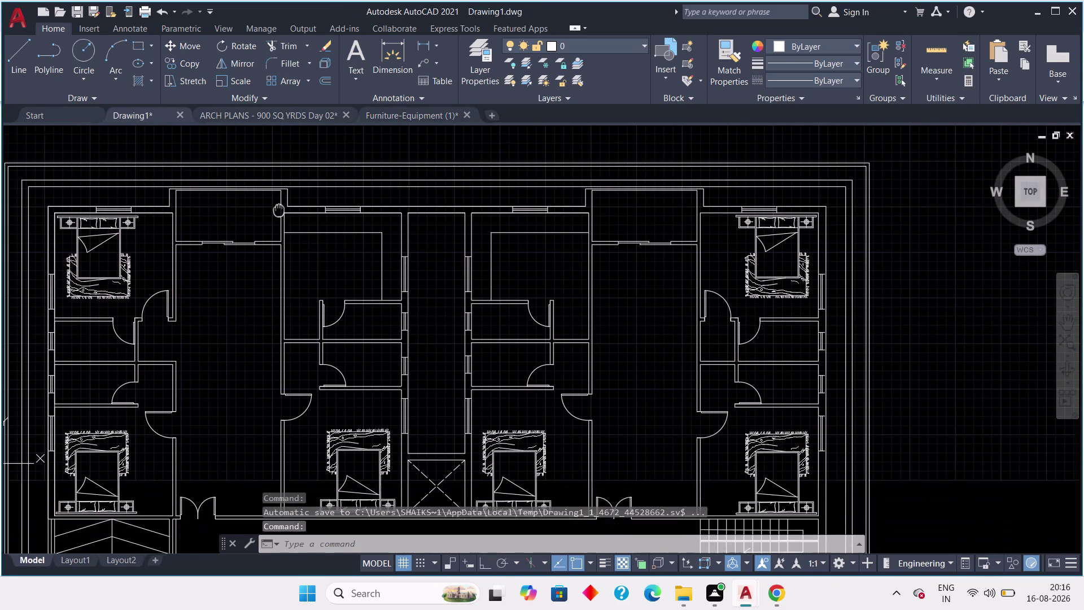
middle_drag(279, 208, 280, 202)
scroll(up, 3)
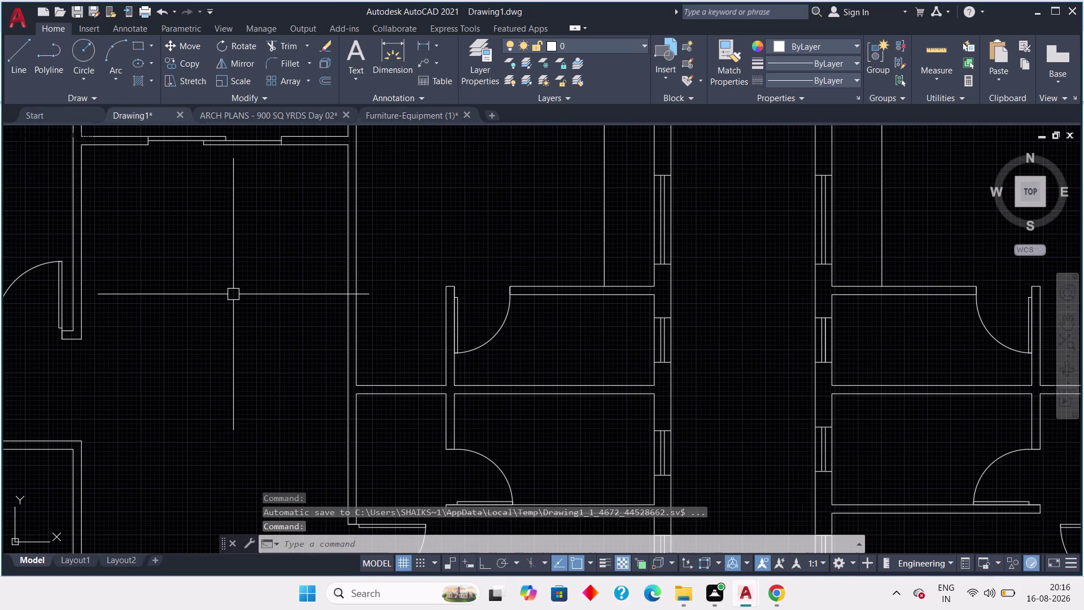
key(ctrl+v)
click(237, 303)
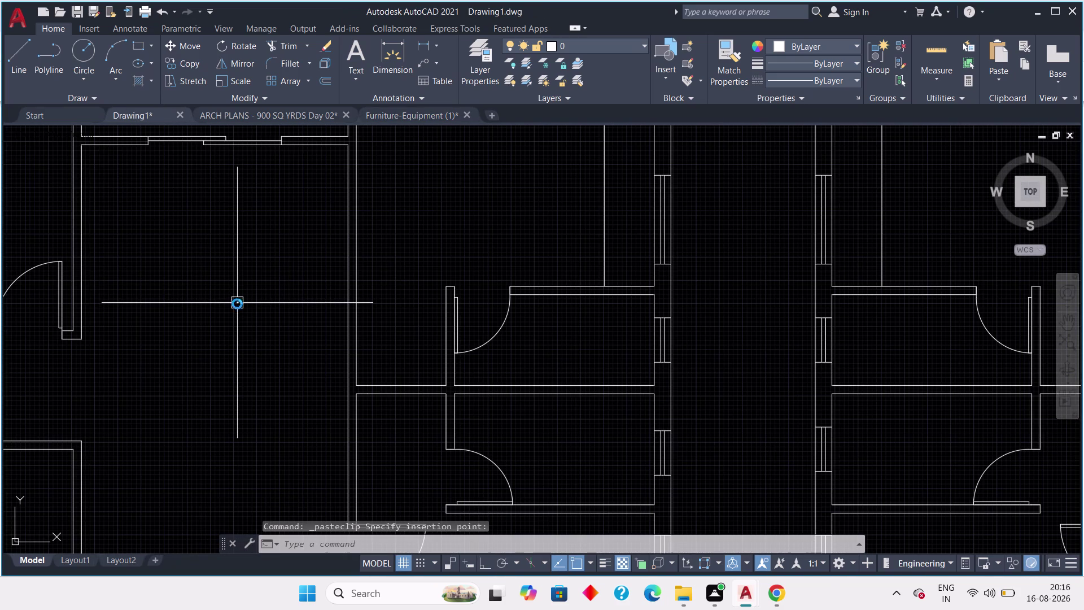
Select the pasted hob, start SCALE with a base point, then cancel.
scroll(up, 3)
drag(287, 238, 261, 251)
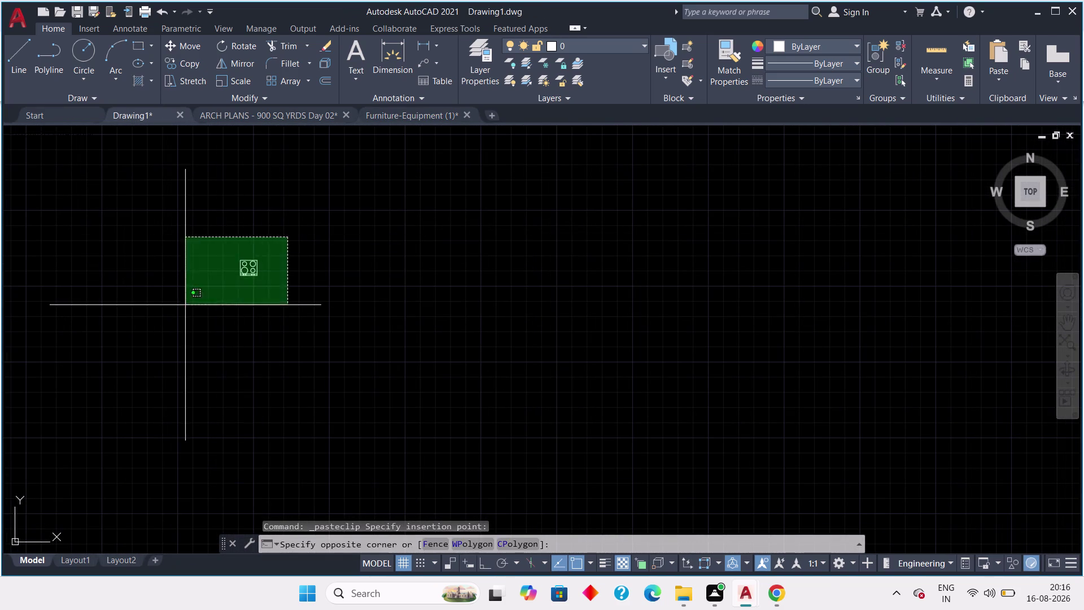
click(185, 305)
key(Escape)
drag(281, 216, 266, 241)
click(204, 291)
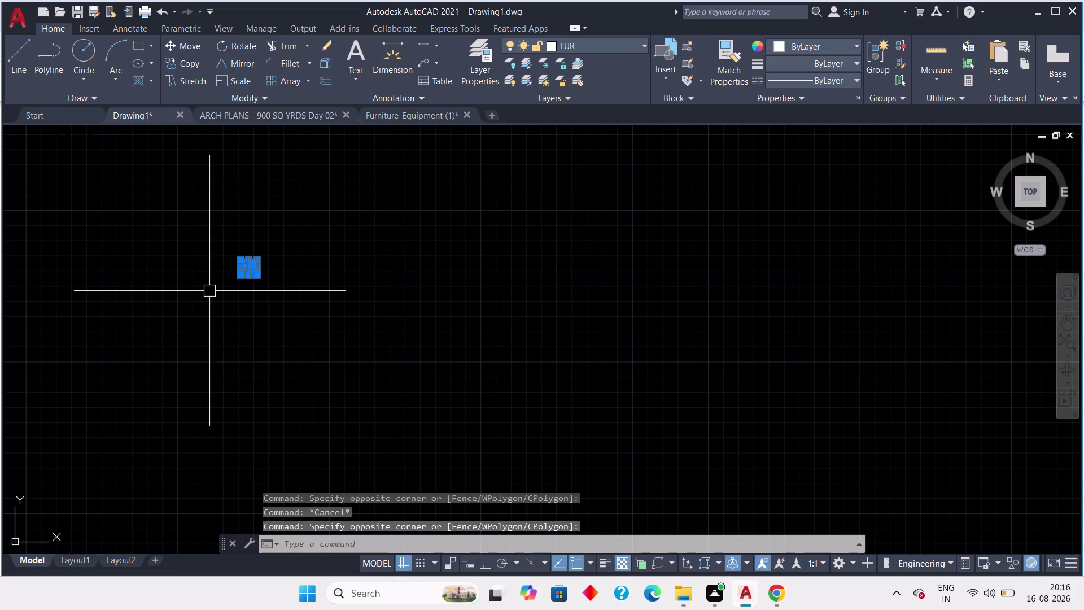
key(s)
key(c)
key(space)
scroll(up, 3)
scroll(up, 3)
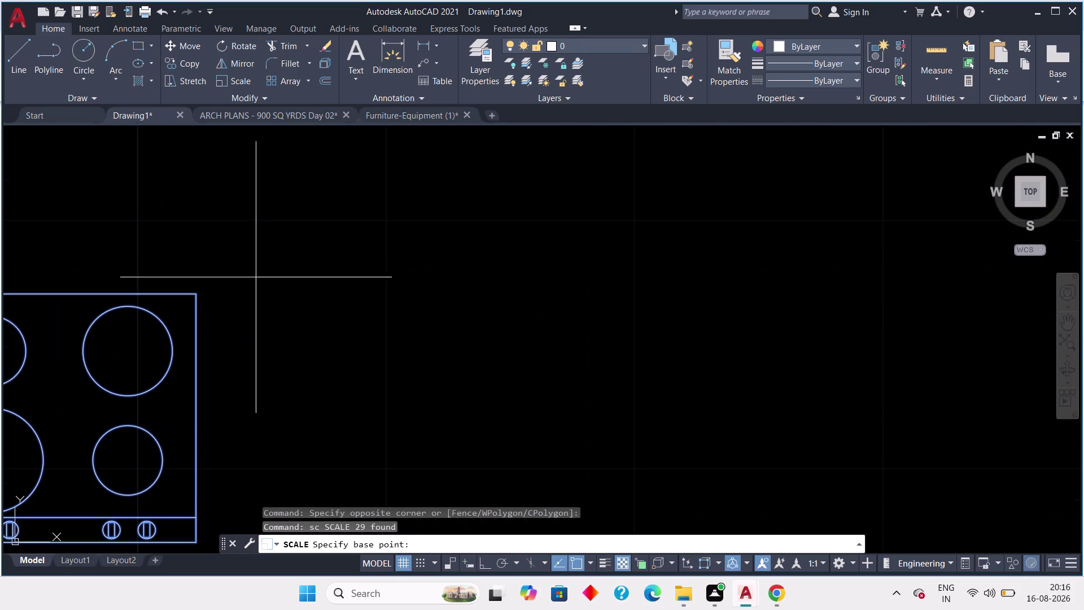
click(200, 292)
scroll(down, 3)
middle_drag(233, 305, 350, 228)
scroll(down, 3)
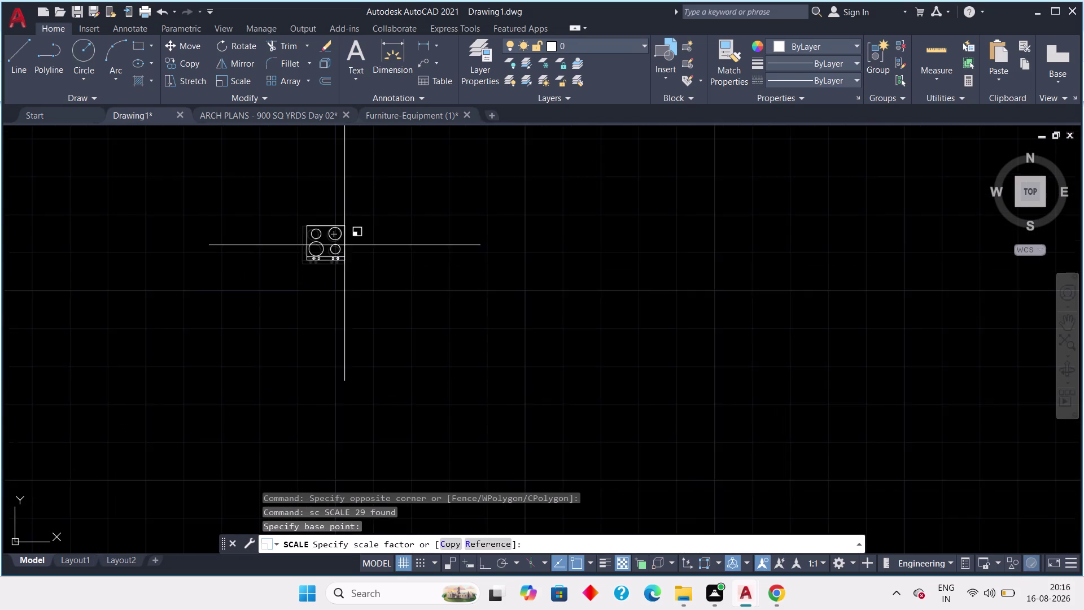
scroll(down, 3)
scroll(down, 3)
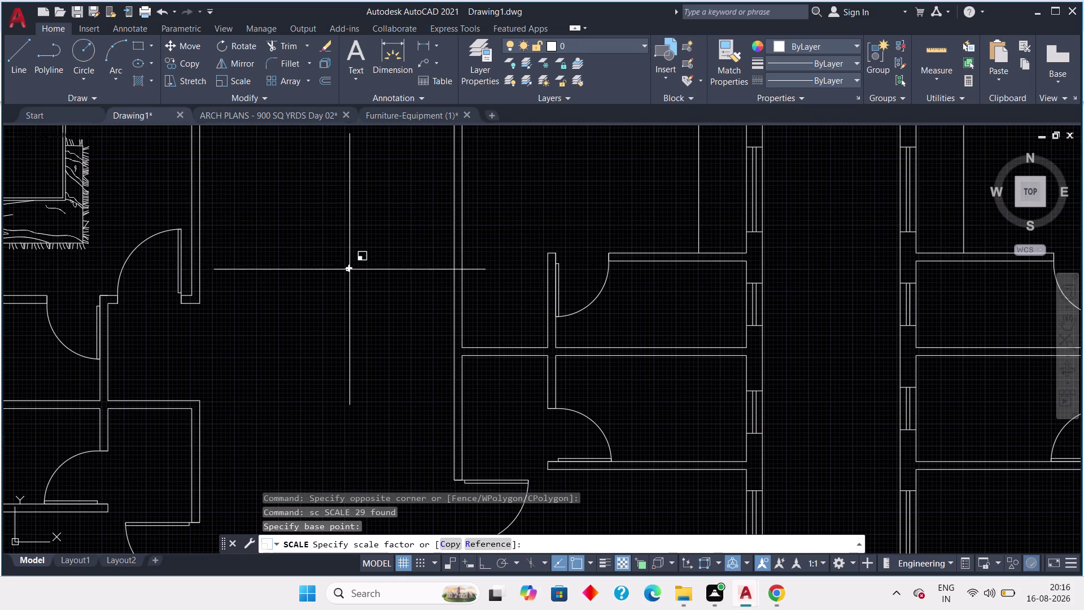
click(365, 276)
key(Escape)
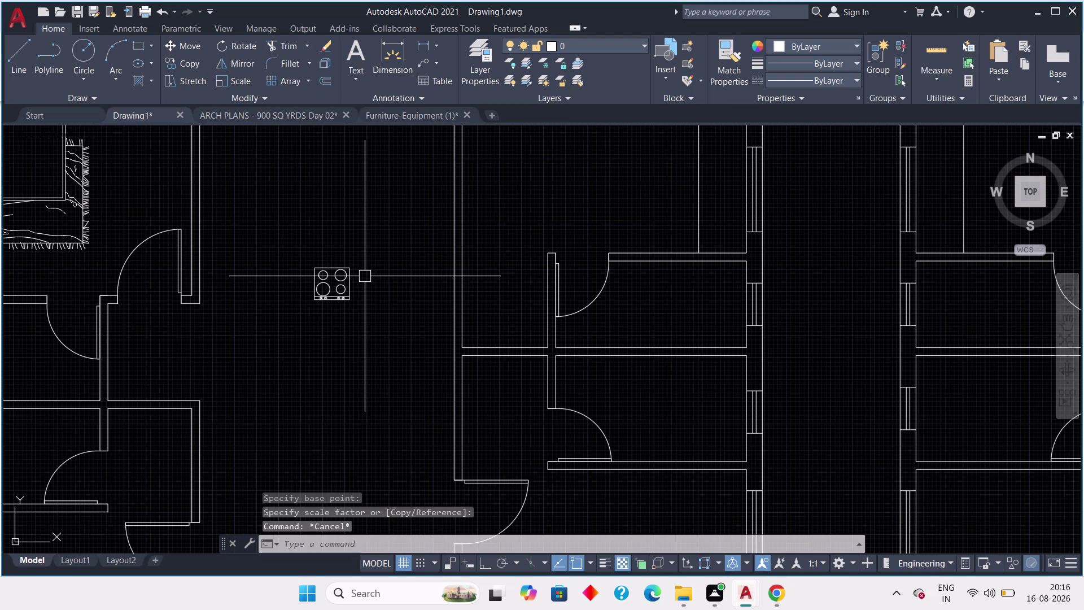
middle_drag(353, 287, 332, 331)
scroll(down, 3)
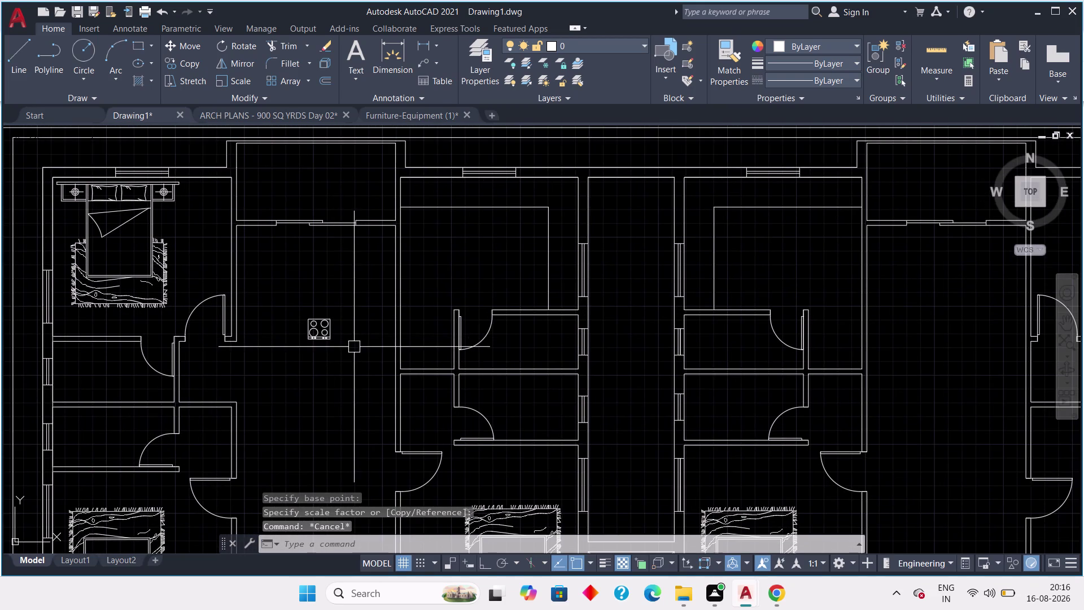
Select the pasted hob and pan toward the kitchen area.
scroll(up, 3)
drag(324, 271, 290, 299)
click(215, 371)
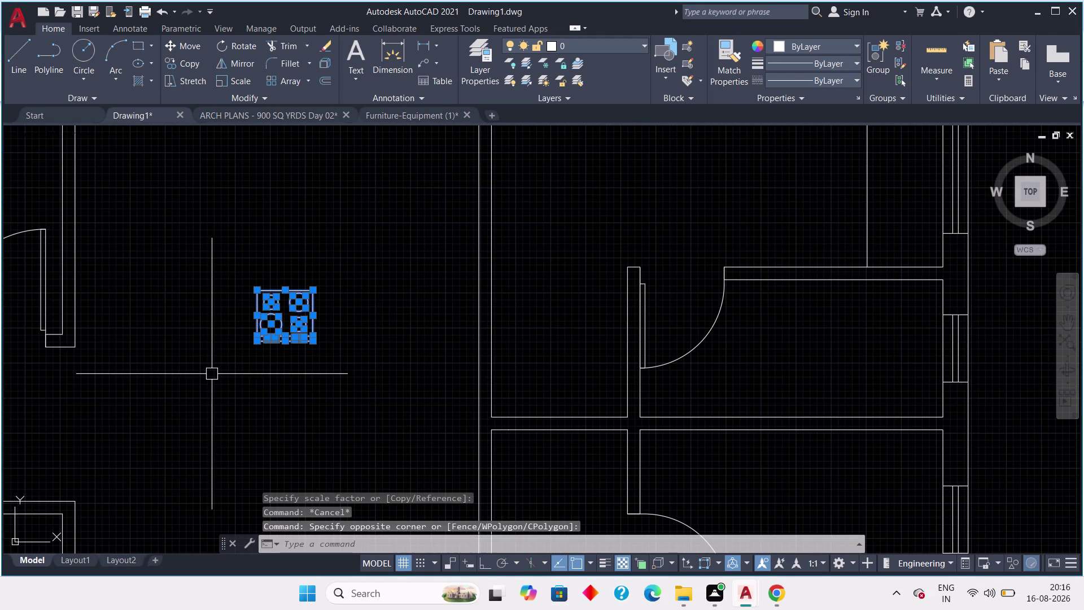
scroll(down, 3)
middle_drag(316, 278, 278, 306)
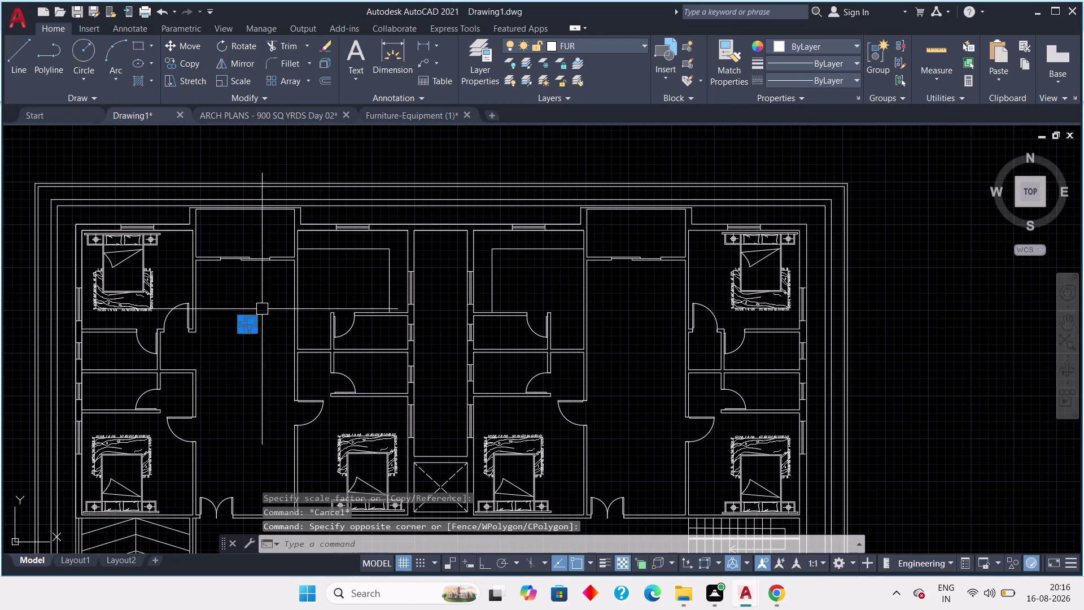
scroll(up, 3)
middle_drag(260, 310, 206, 357)
scroll(down, 3)
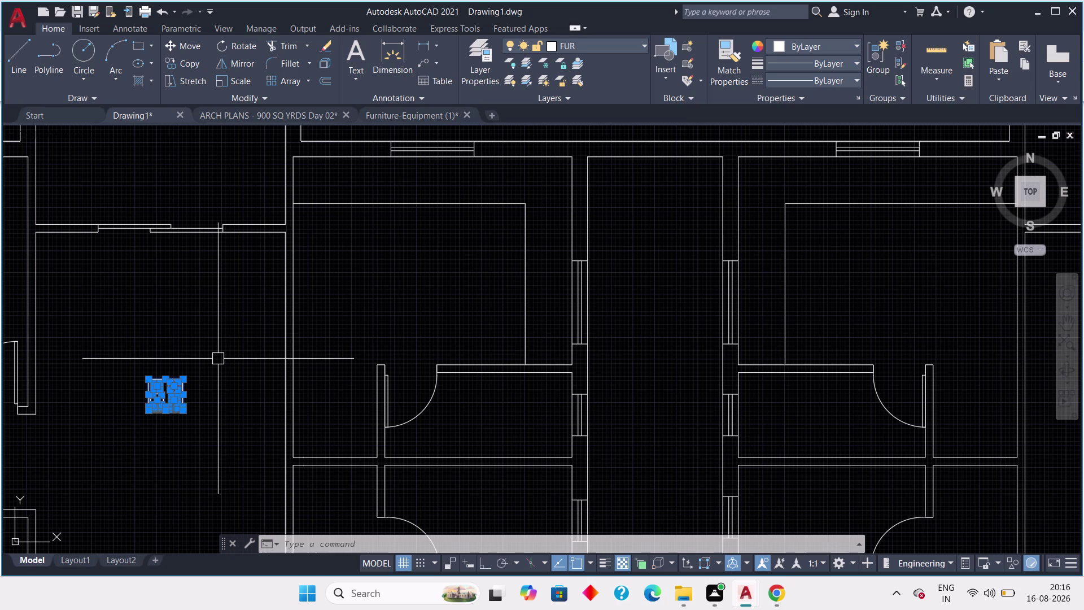
Copy the hob with CO against the kitchen's upper wall below the window.
key(c)
key(o)
key(space)
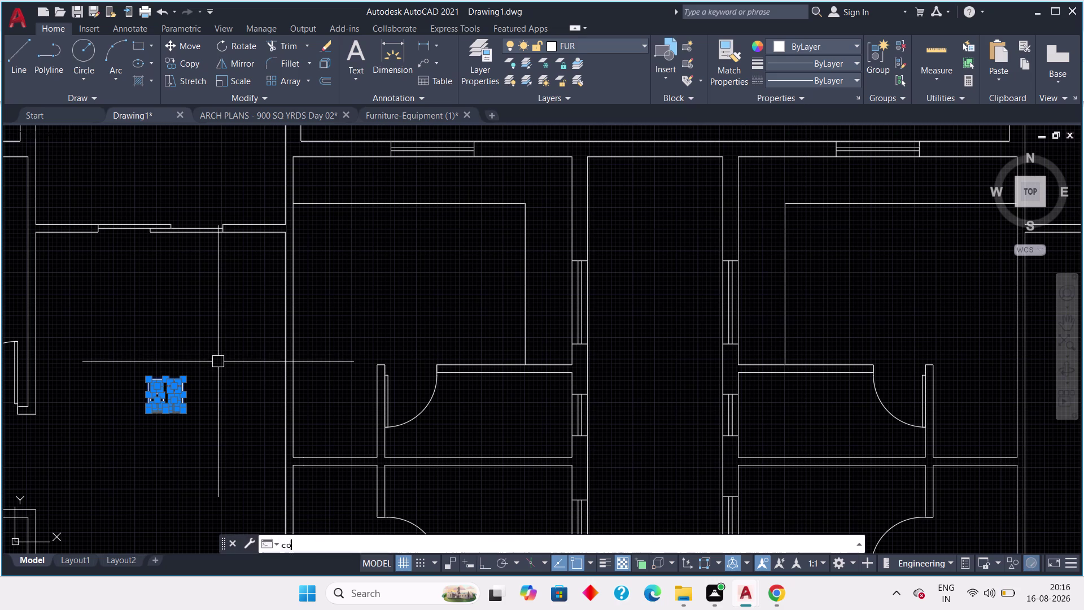
scroll(up, 3)
drag(248, 391, 273, 375)
scroll(down, 3)
middle_drag(400, 283, 335, 367)
scroll(up, 3)
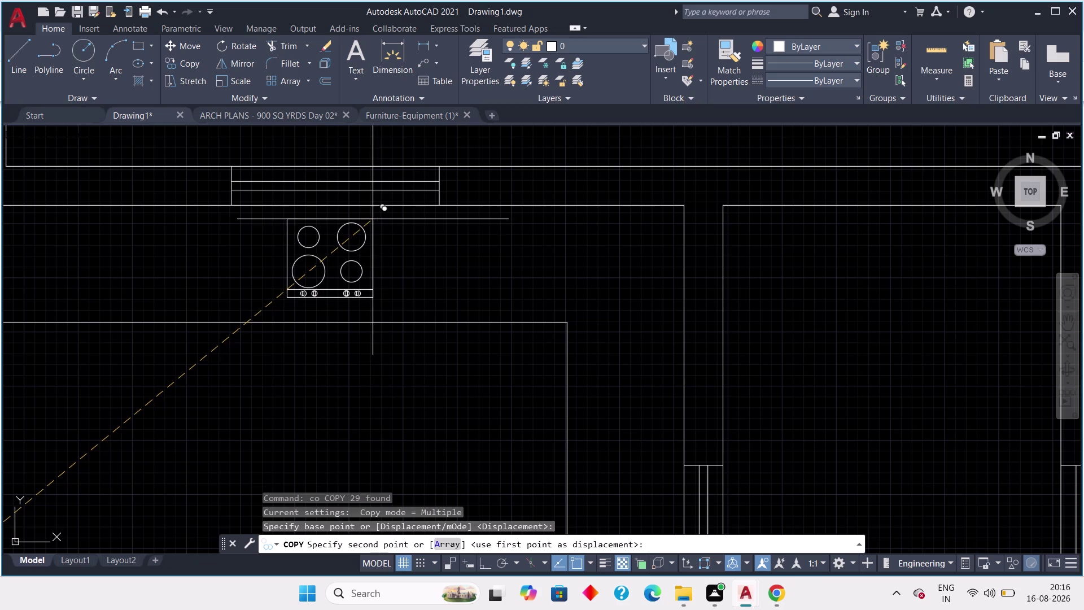
click(370, 215)
key(Escape)
drag(401, 233, 376, 246)
click(335, 265)
key(Escape)
Zoom and pan around the placed hob to check its position.
scroll(up, 3)
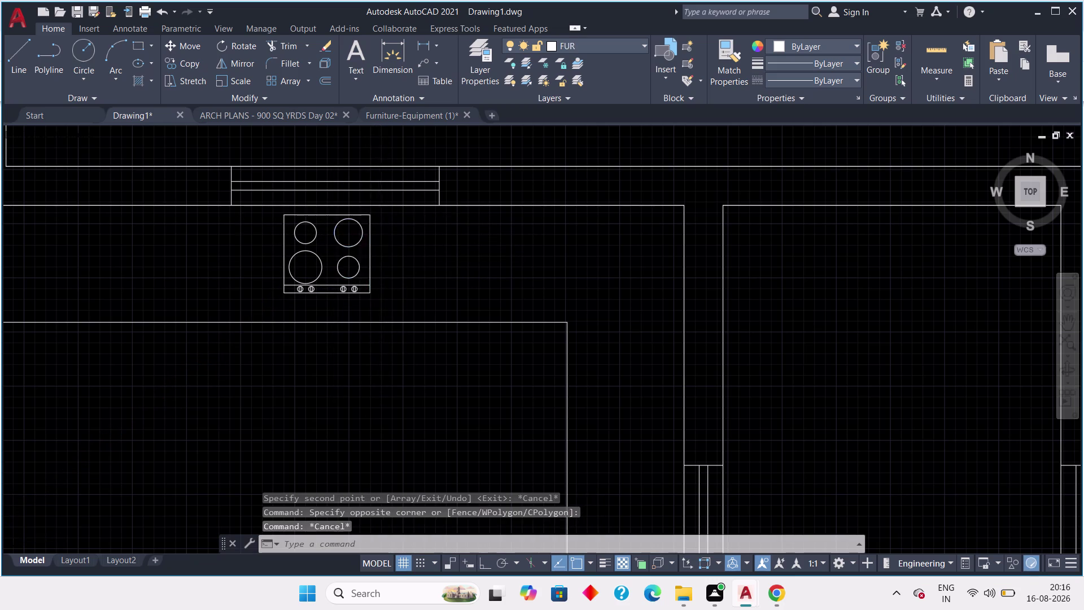
scroll(up, 3)
click(346, 197)
scroll(down, 3)
middle_drag(290, 340, 346, 299)
click(212, 358)
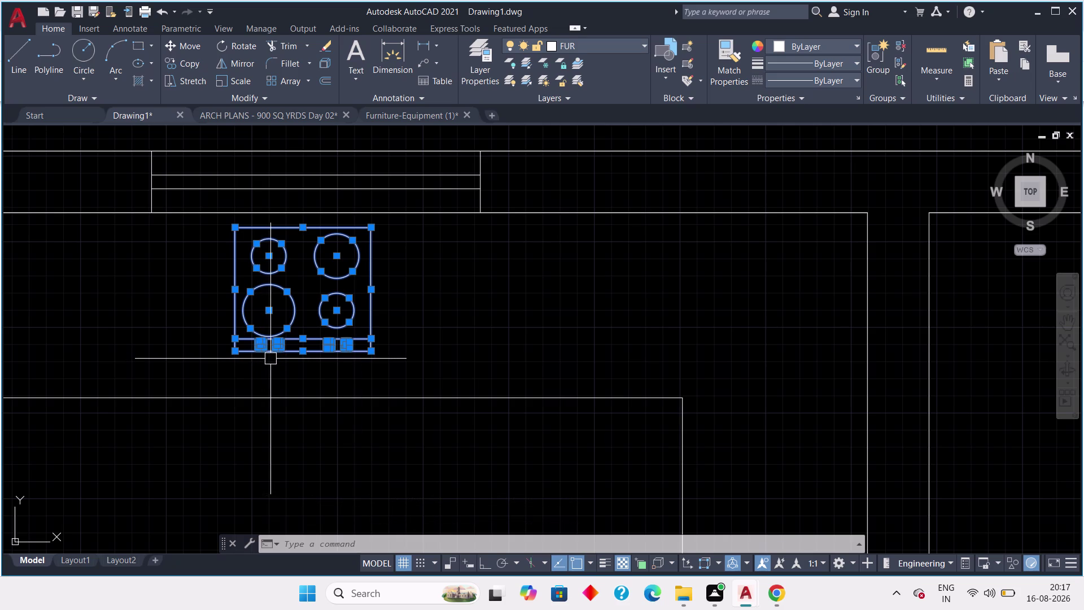
Start scaling the hob with SC, then cancel the scale.
text(s)
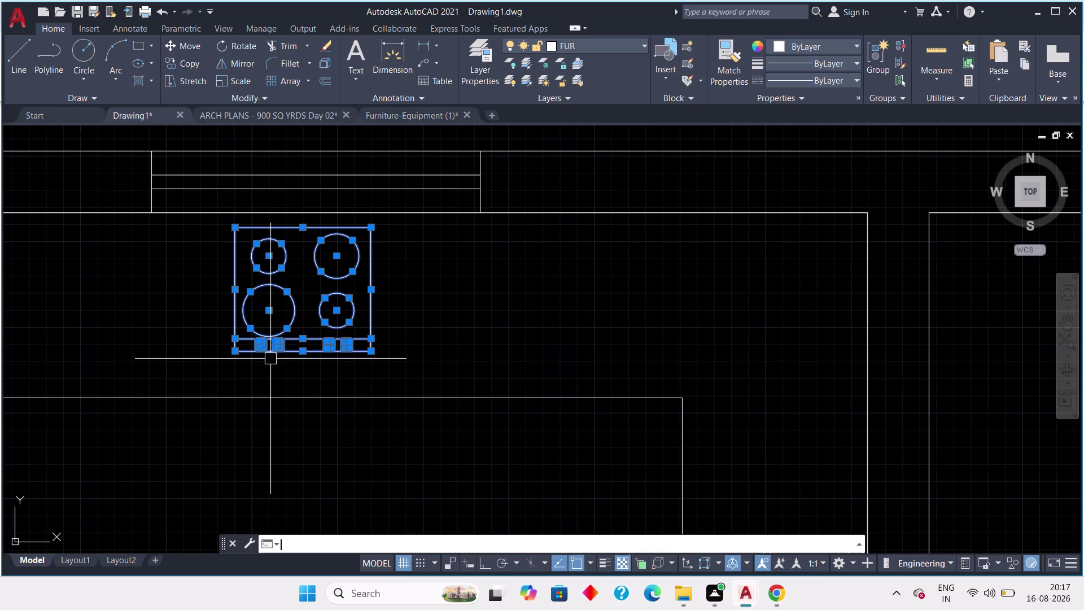
text(c)
key(space)
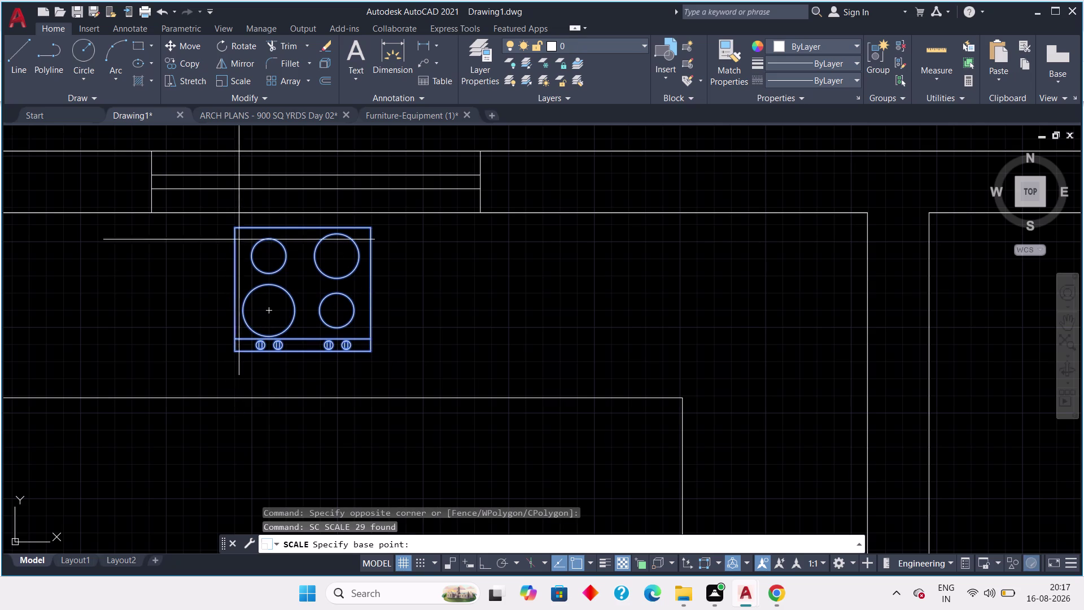
scroll(up, 3)
drag(212, 207, 231, 223)
scroll(down, 3)
middle_drag(372, 327, 361, 303)
scroll(down, 3)
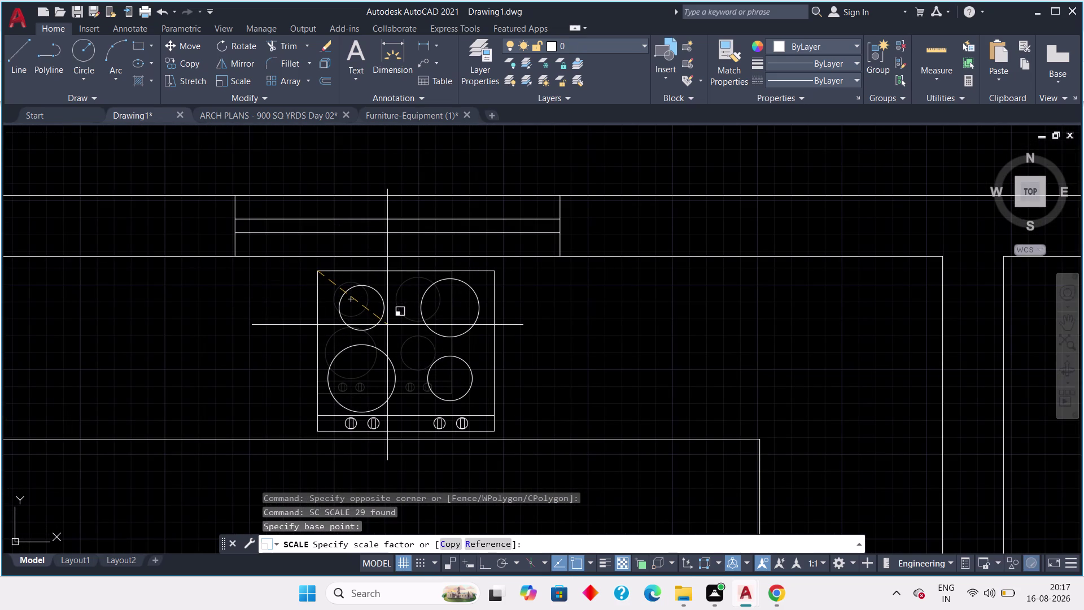
click(387, 326)
scroll(down, 3)
middle_drag(459, 342, 459, 333)
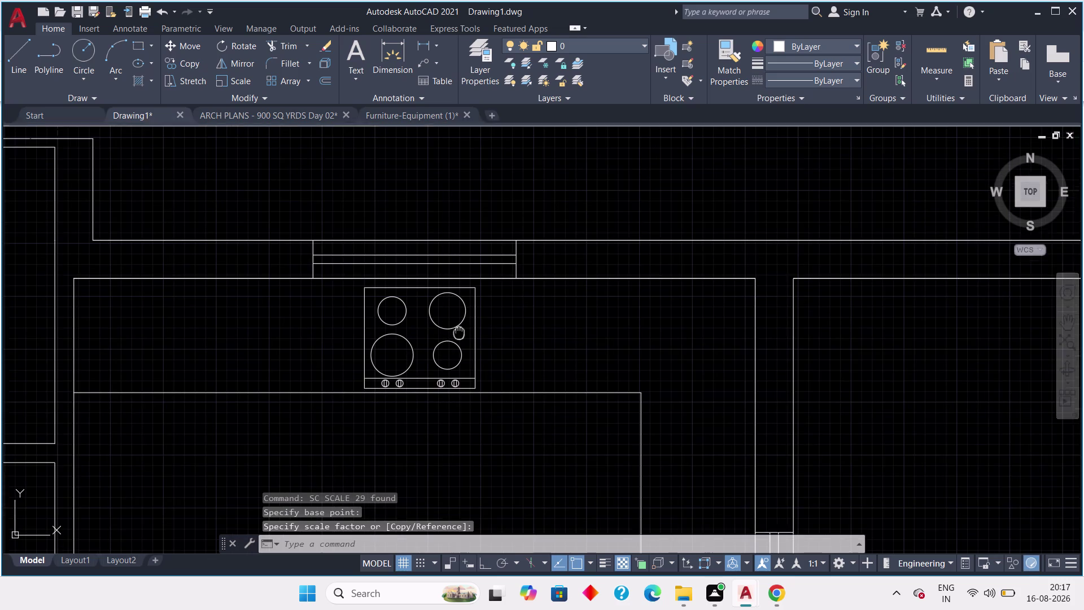
middle_drag(459, 333, 459, 307)
key(Escape)
Select the whole hob and move it by its lower corner toward the counter.
drag(503, 275, 481, 294)
click(437, 321)
key(Escape)
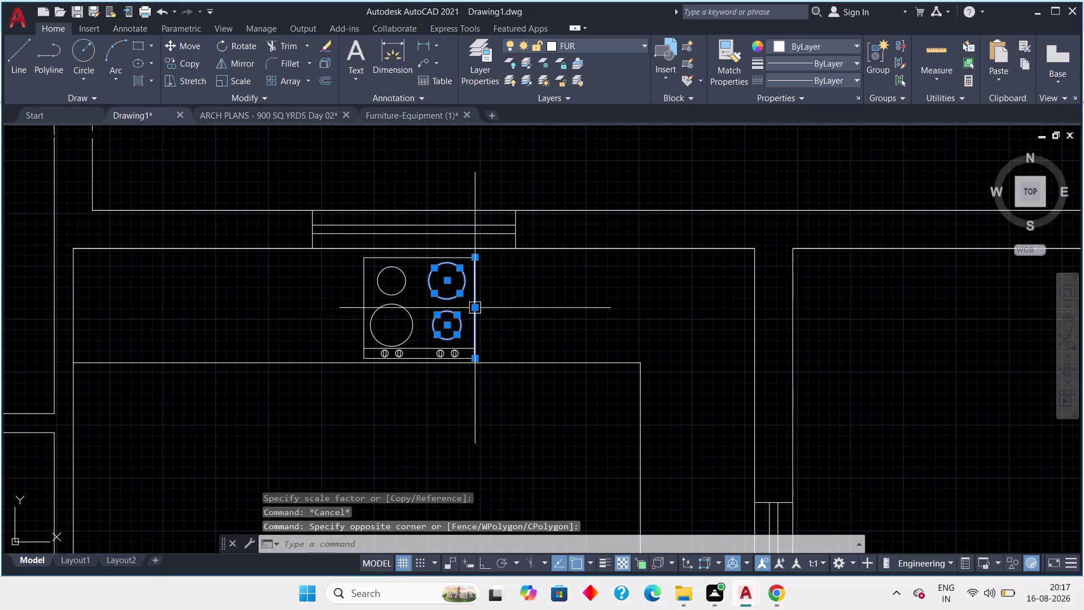
scroll(up, 3)
drag(477, 244, 475, 250)
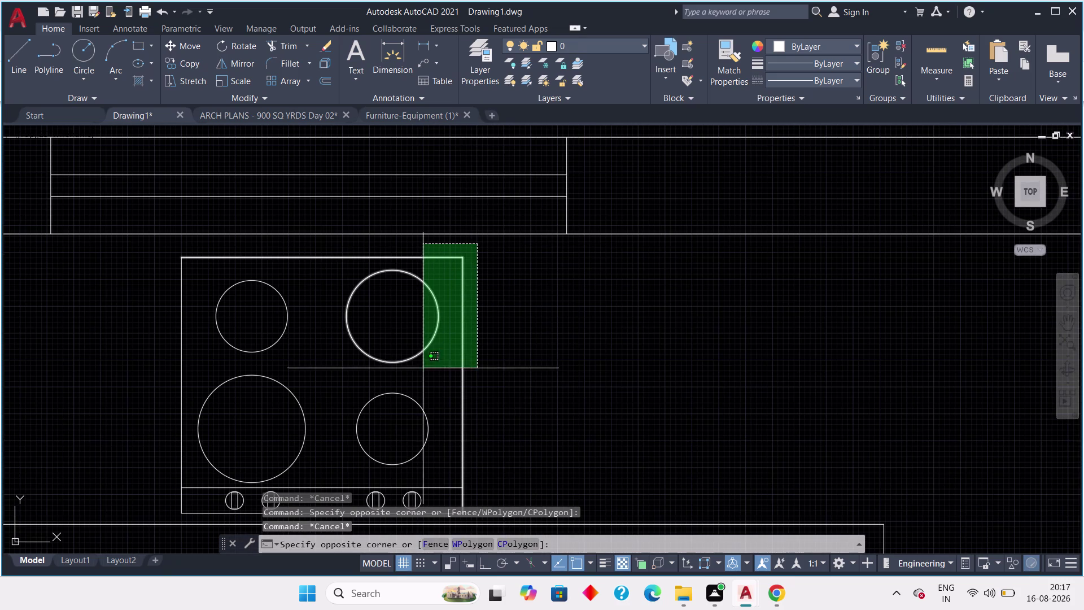
middle_drag(421, 370, 434, 323)
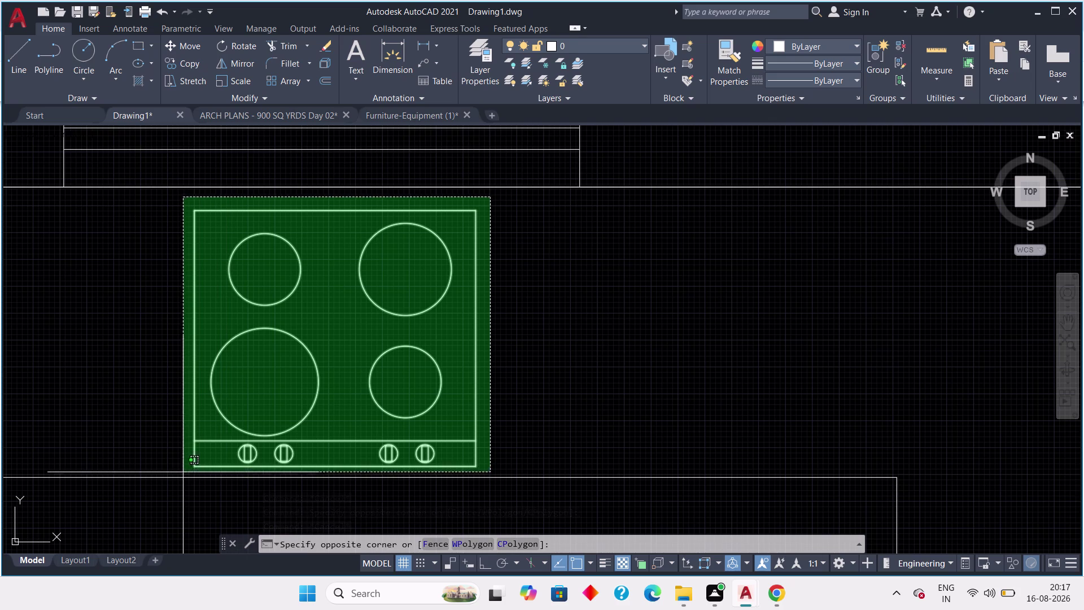
click(183, 473)
key(m)
key(space)
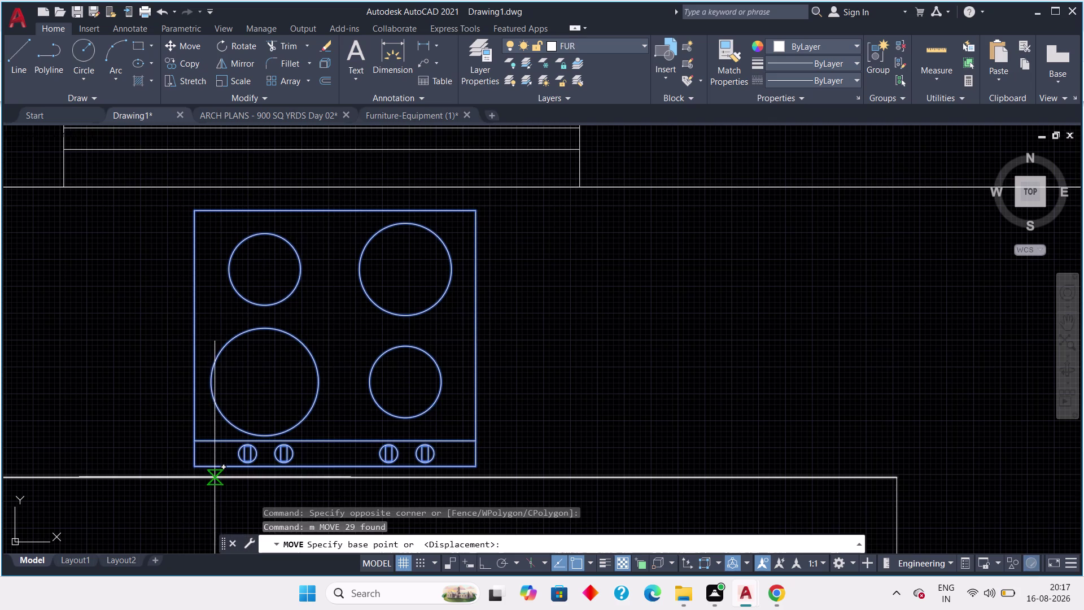
drag(329, 334, 322, 330)
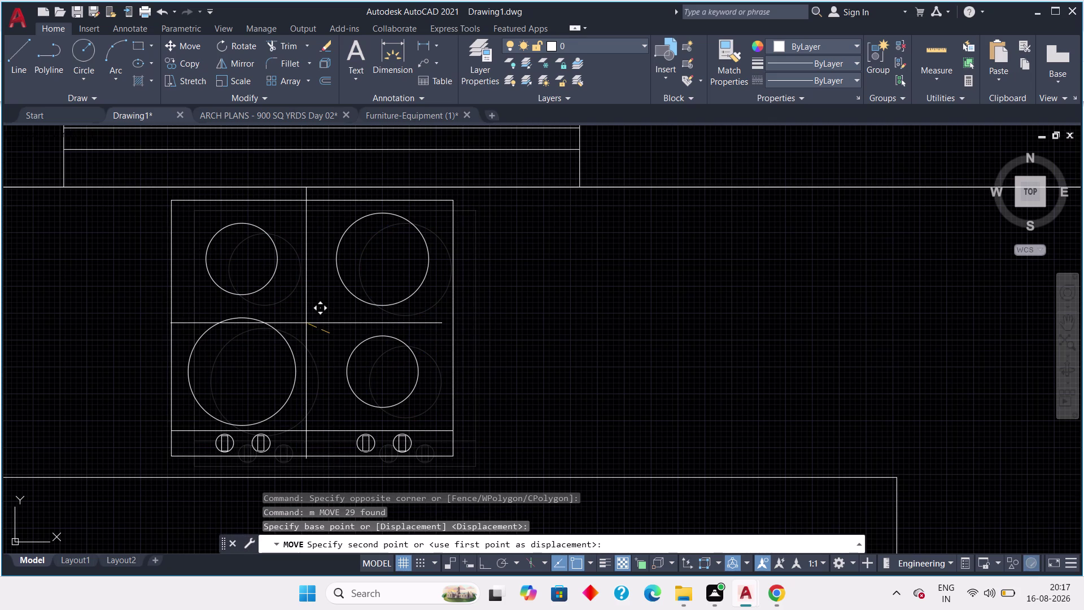
click(306, 323)
key(Escape)
Pan back to the first kitchen and reselect the entire hob.
scroll(down, 3)
scroll(down, 3)
middle_drag(535, 348, 405, 319)
scroll(down, 3)
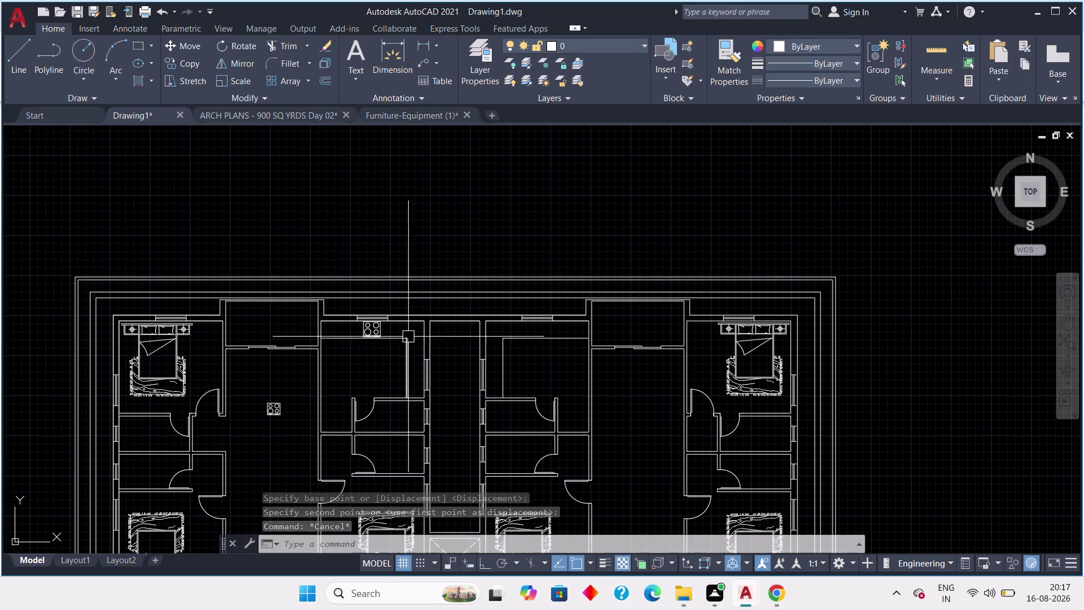
scroll(up, 3)
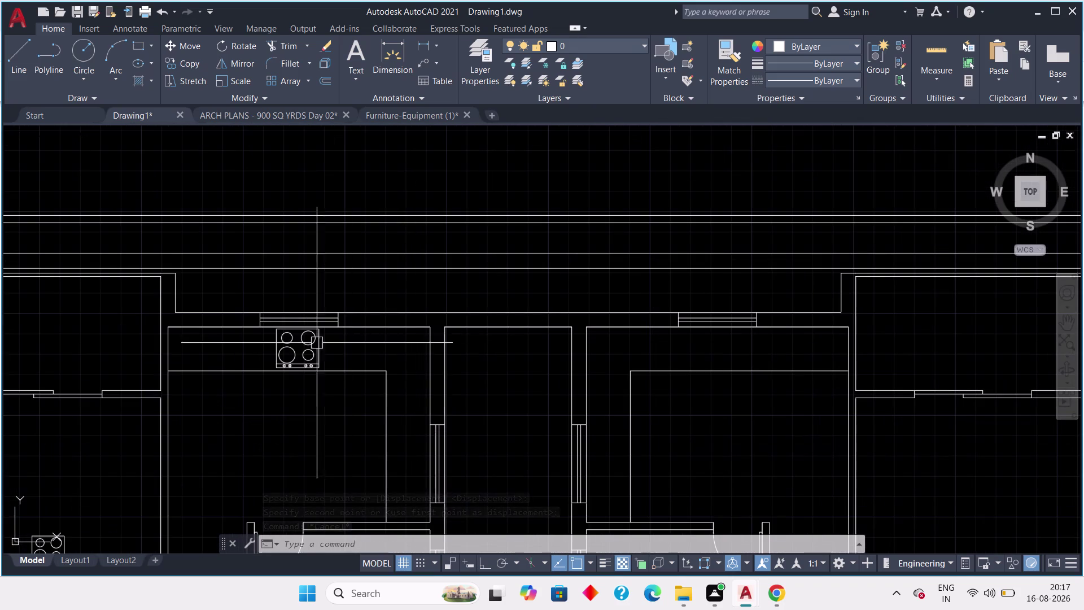
scroll(up, 3)
scroll(up, 3)
click(358, 380)
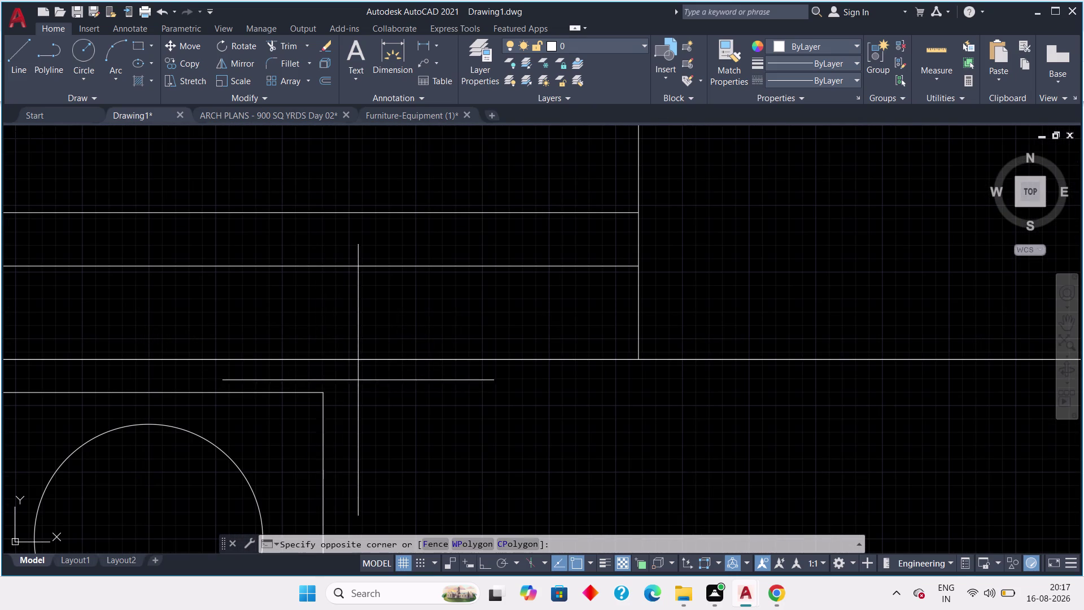
scroll(down, 3)
middle_drag(316, 486, 452, 310)
middle_drag(339, 427, 438, 326)
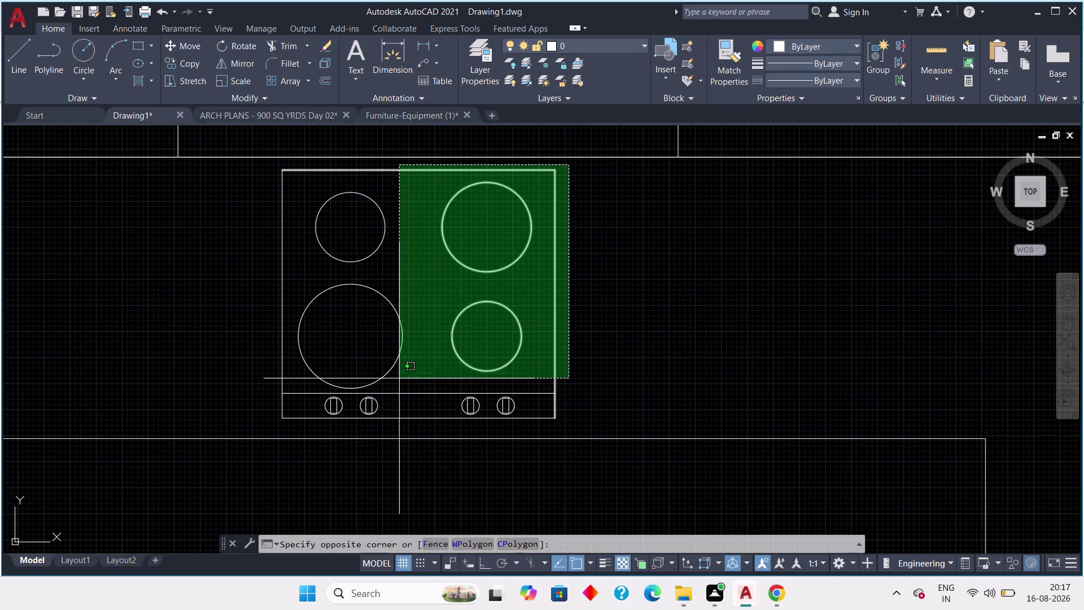
click(268, 429)
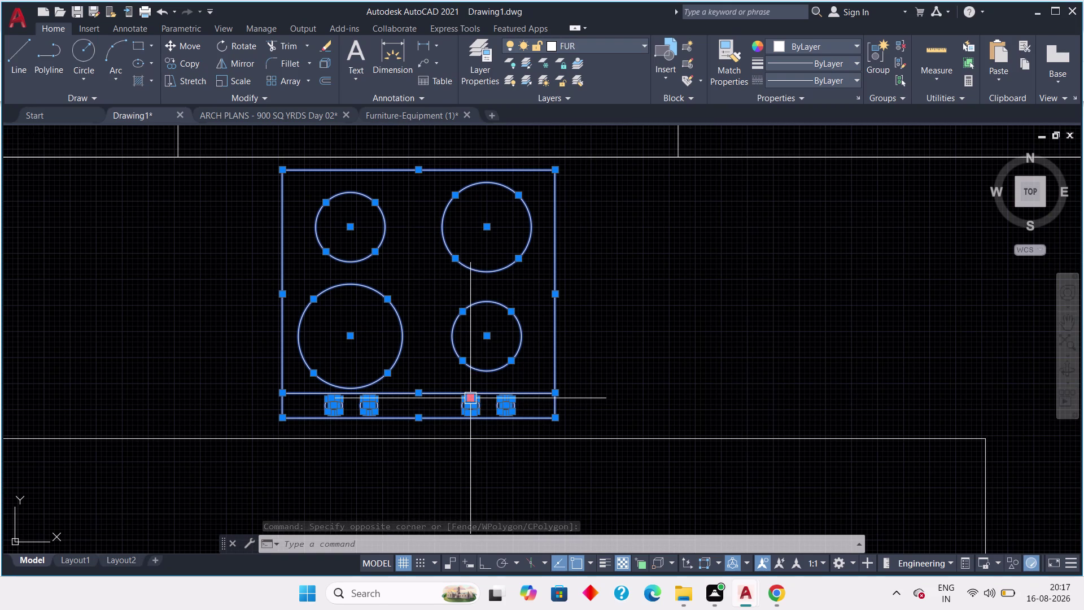
Copy the hob with Ortho on into the neighbouring upper kitchen.
text(co)
key(space)
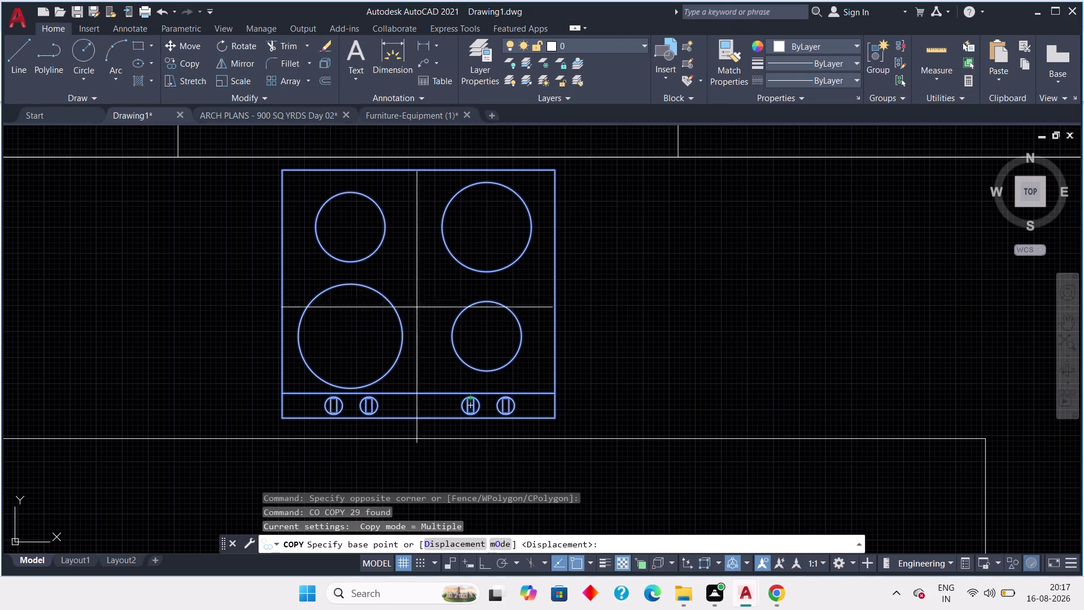
drag(419, 282, 438, 284)
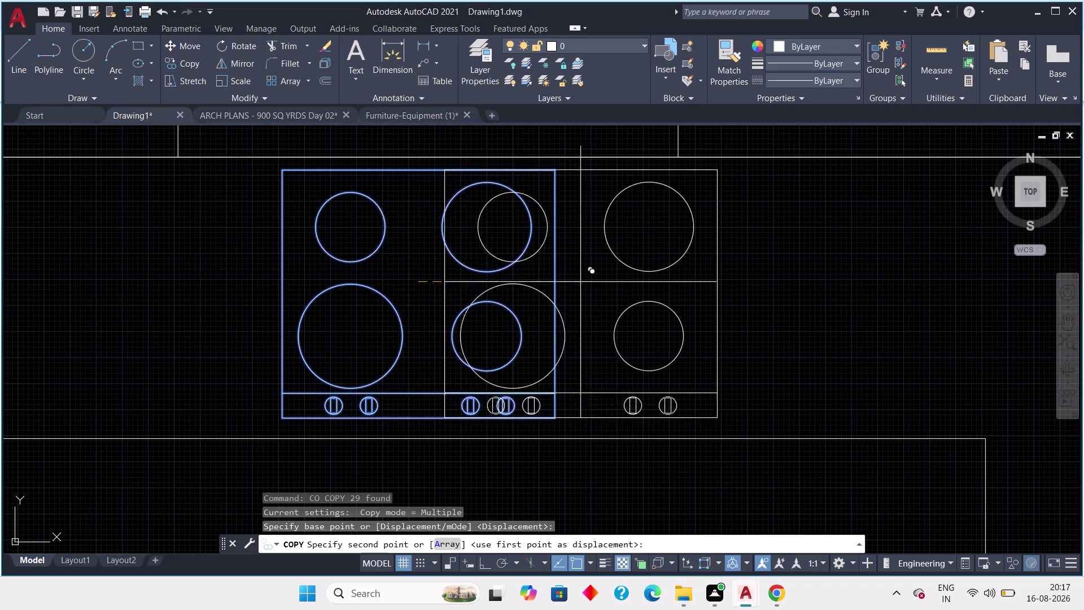
scroll(down, 3)
middle_drag(691, 288, 326, 285)
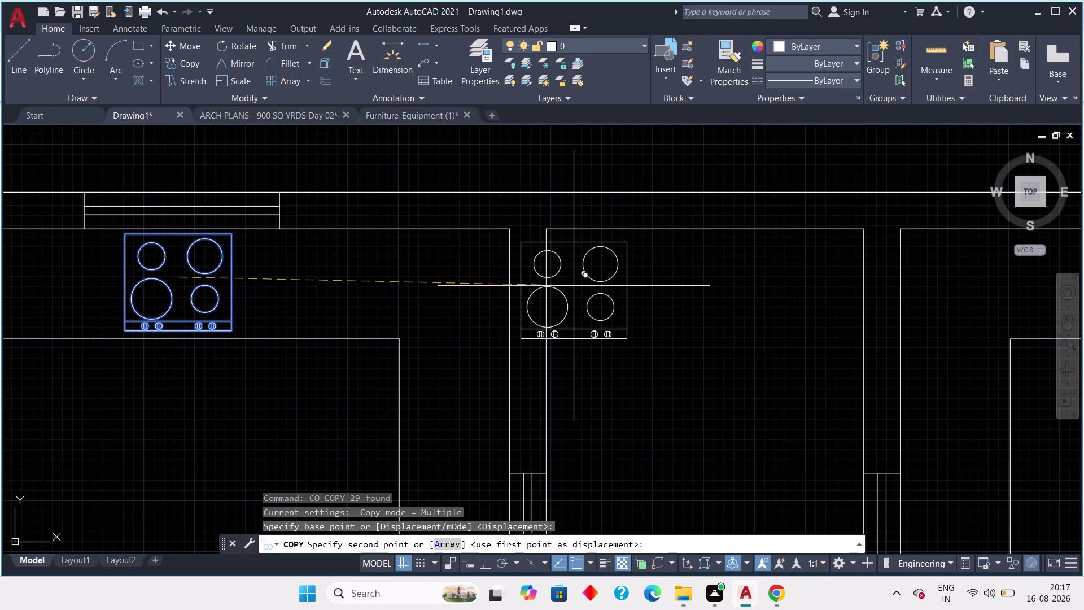
key(F8)
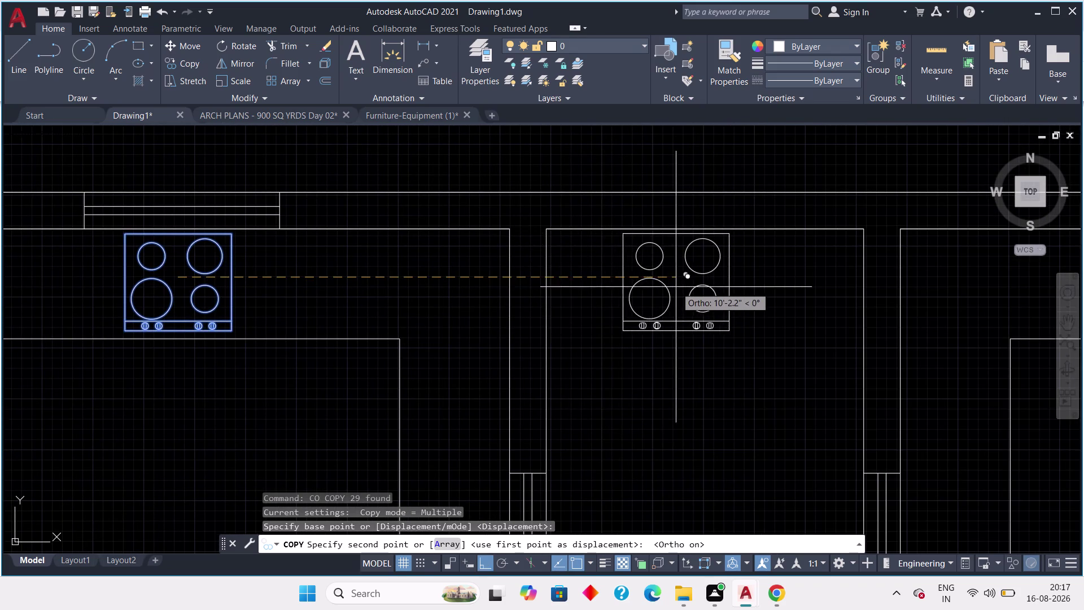
middle_drag(662, 287, 352, 301)
middle_drag(644, 289, 319, 299)
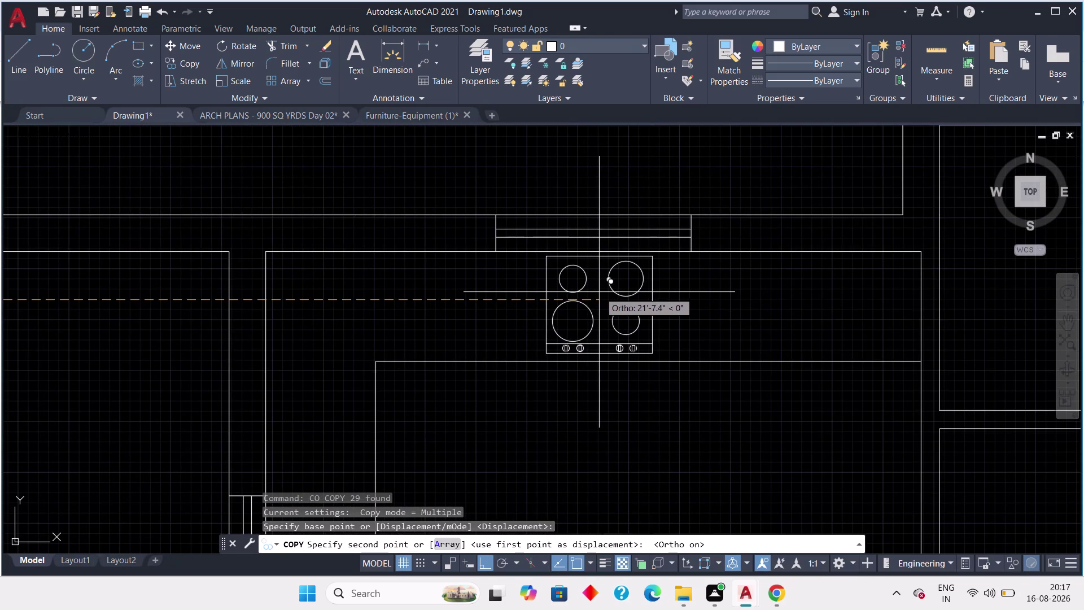
click(599, 292)
Turn Ortho off, place another hob copy in the lower kitchen, and end copying.
scroll(down, 3)
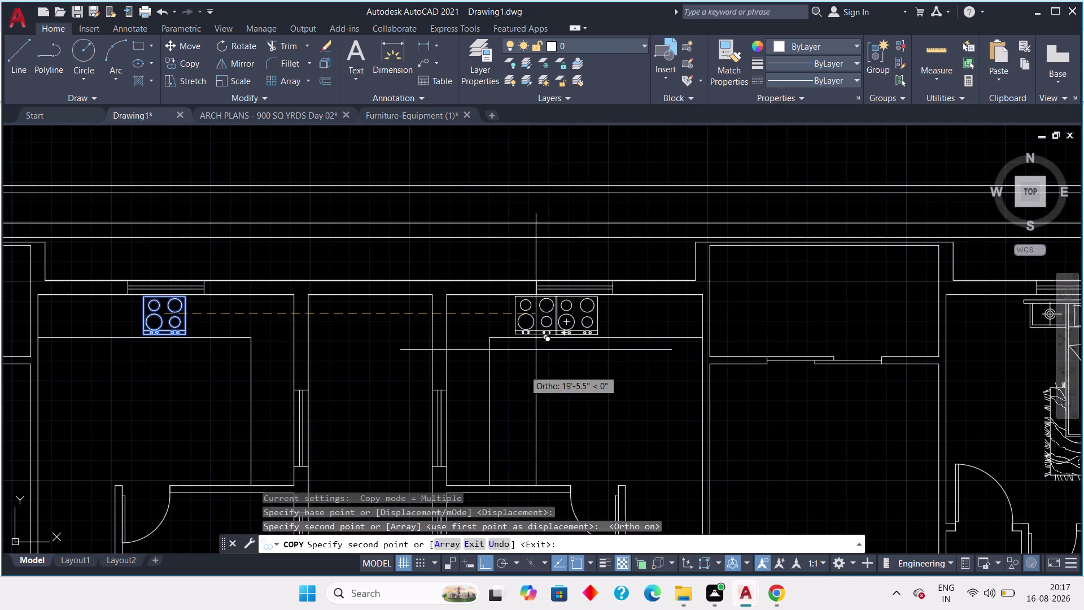
middle_drag(510, 382, 502, 371)
scroll(down, 3)
key(F8)
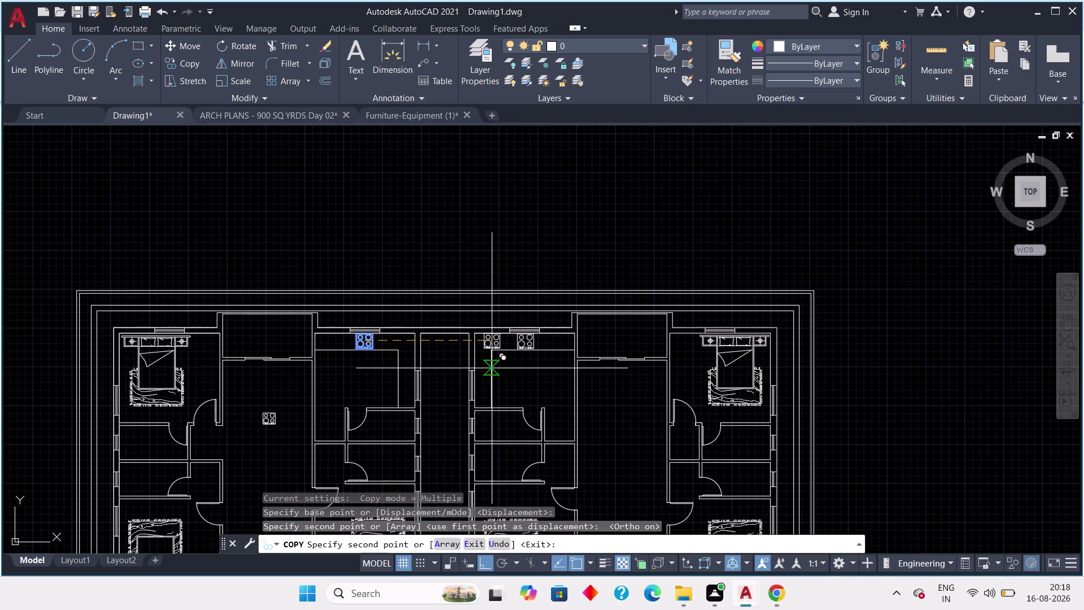
middle_drag(501, 432, 455, 282)
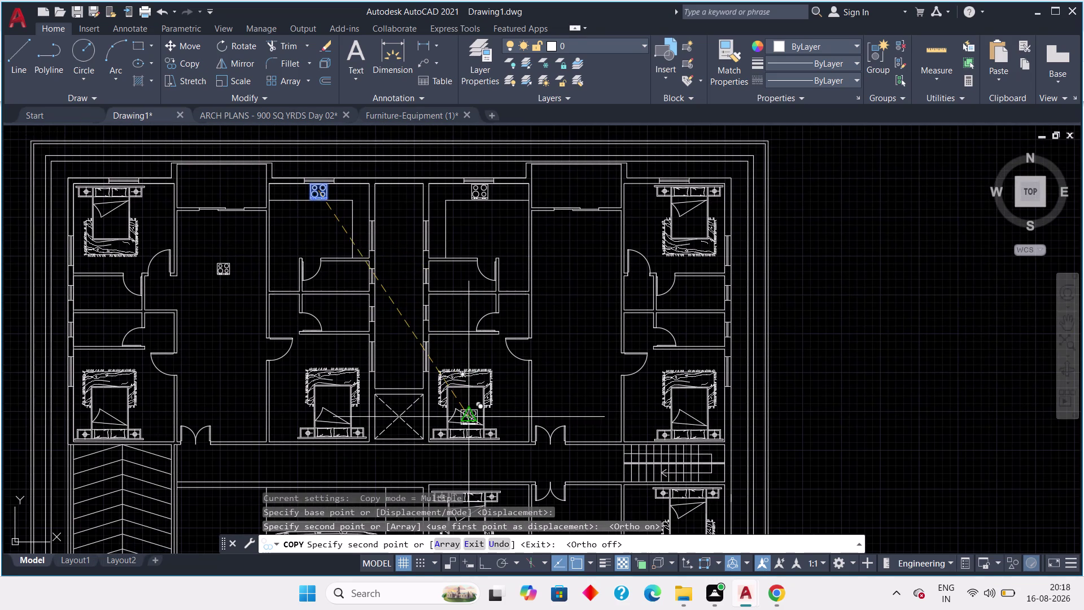
middle_drag(450, 447, 433, 337)
scroll(down, 3)
middle_drag(430, 427, 410, 278)
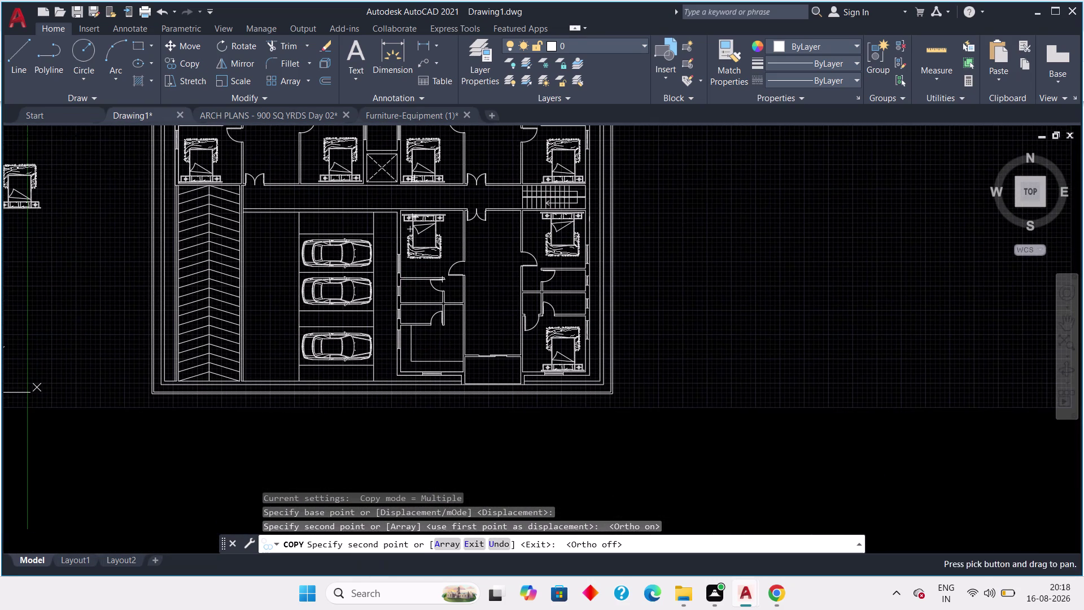
scroll(up, 3)
scroll(up, 3)
middle_drag(424, 360, 424, 351)
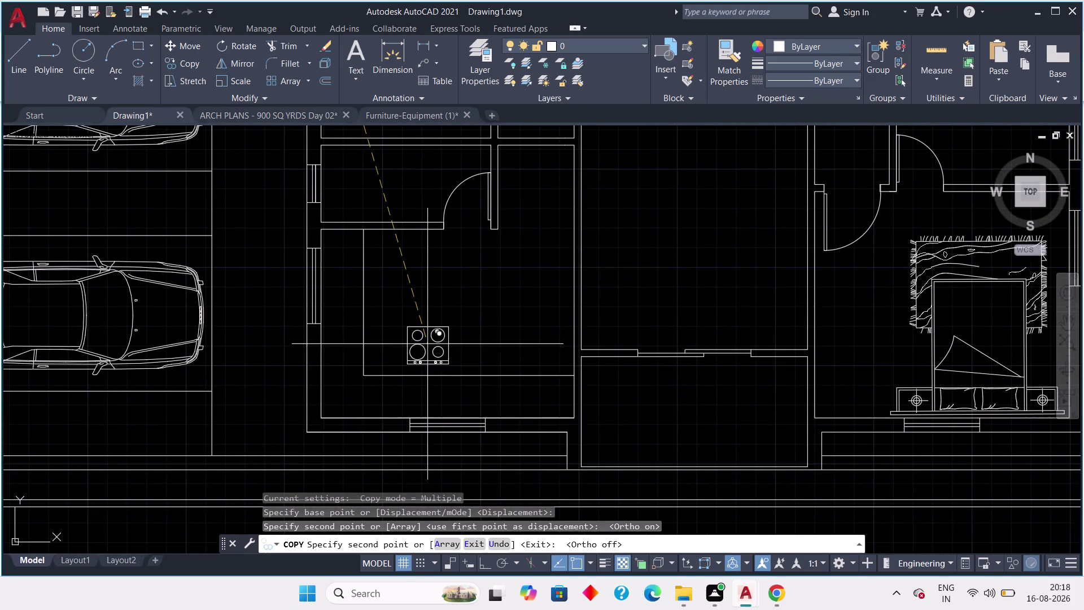
scroll(up, 3)
middle_drag(428, 344, 427, 318)
click(447, 312)
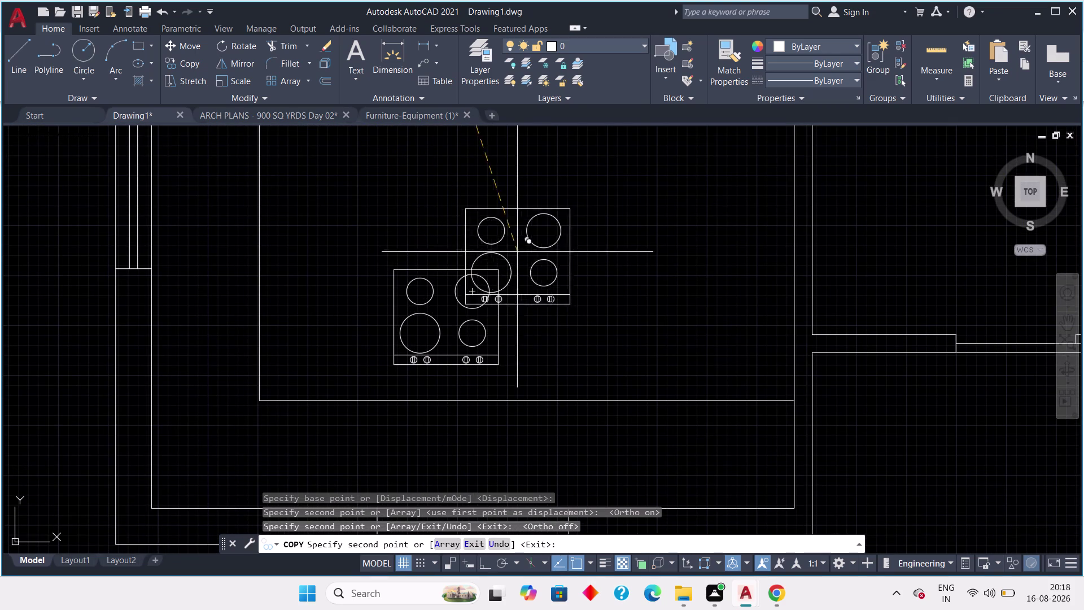
key(Escape)
key(Escape)
Mirror the copied hob across a horizontal axis, keeping the source.
drag(538, 225, 519, 245)
click(379, 379)
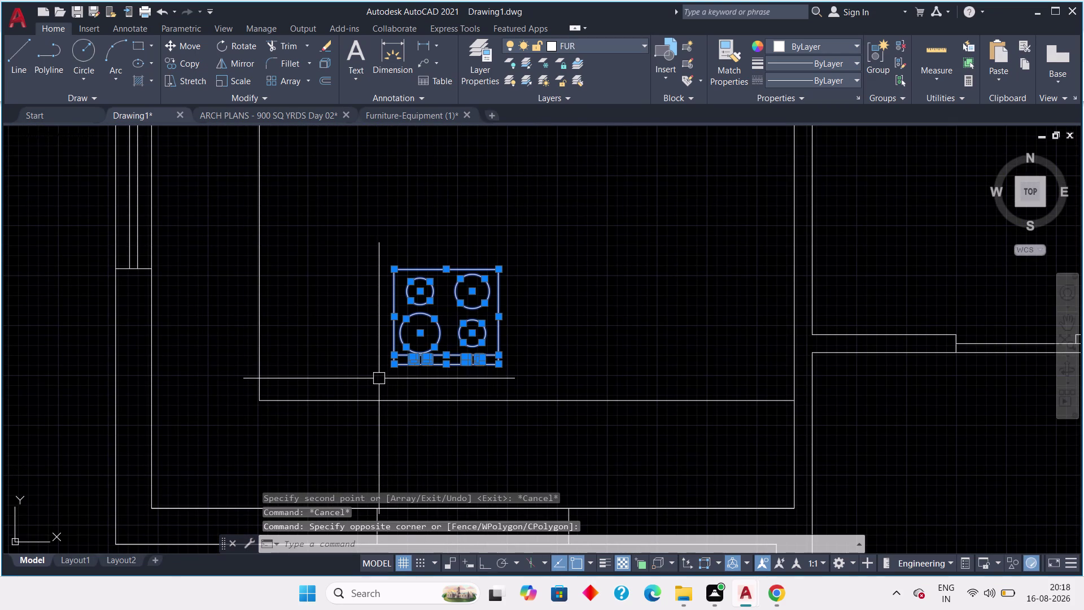
key(m)
key(i)
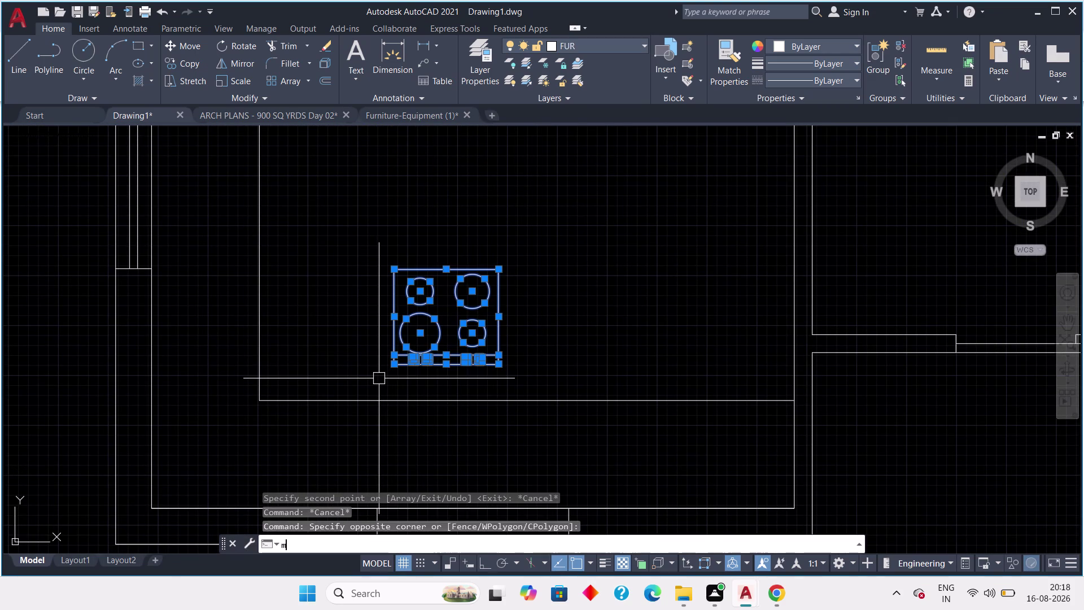
key(space)
scroll(up, 3)
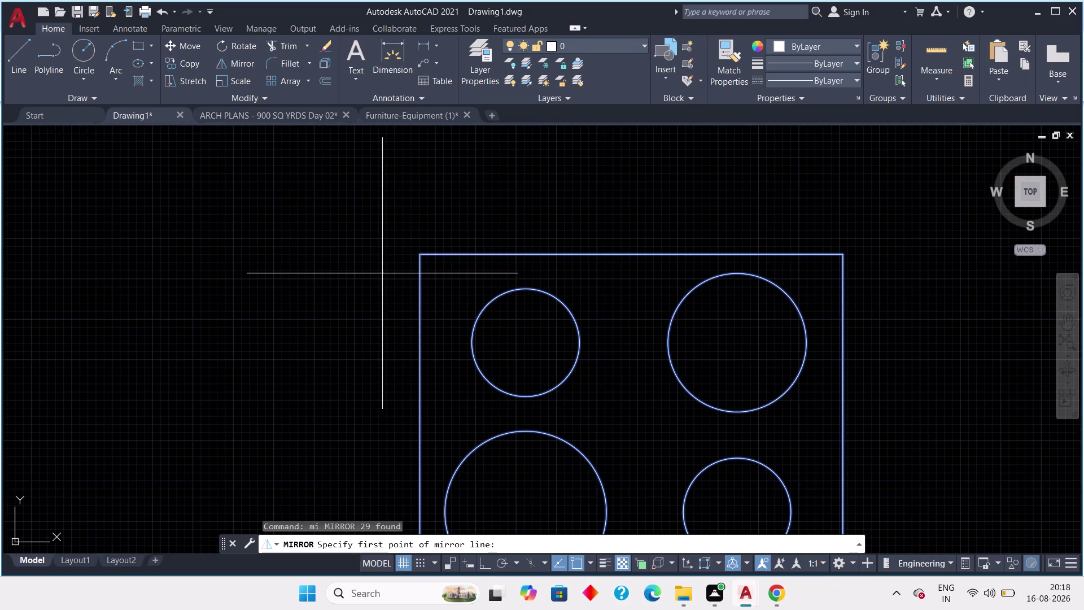
drag(418, 256, 411, 245)
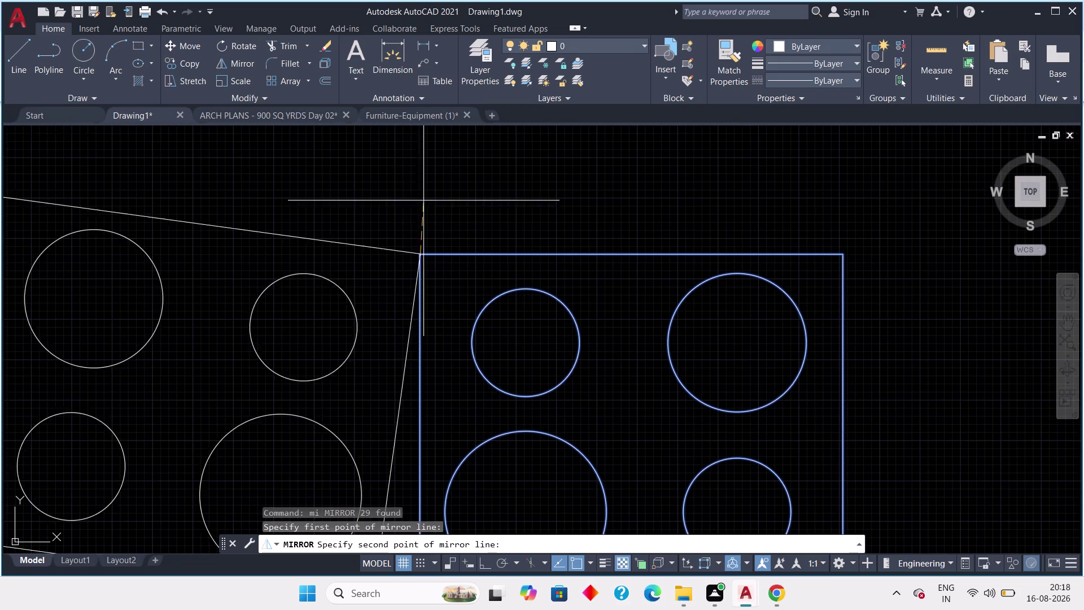
middle_drag(685, 234, 437, 241)
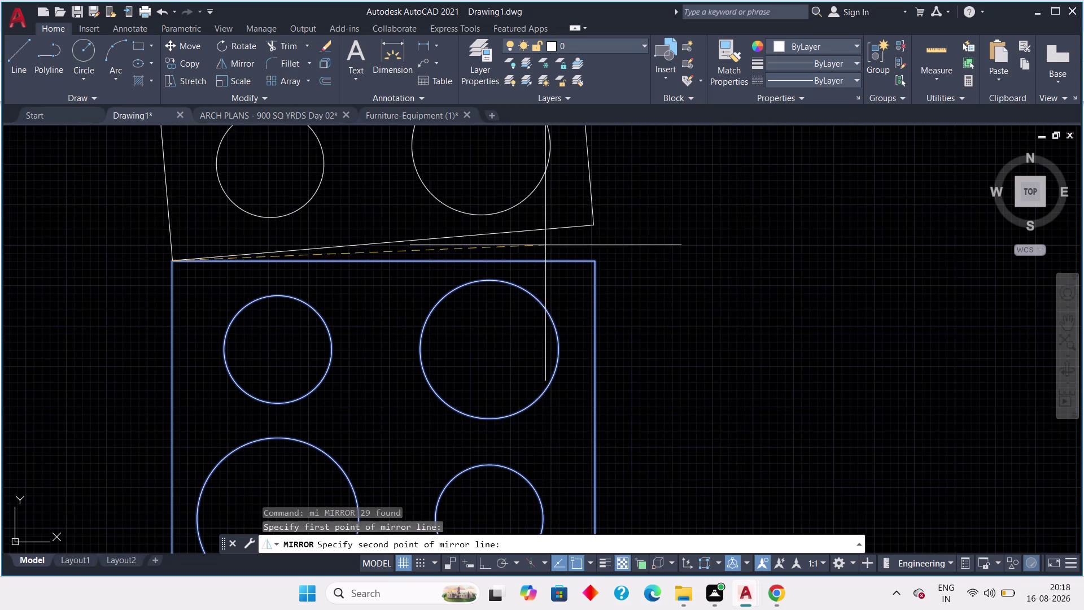
click(598, 263)
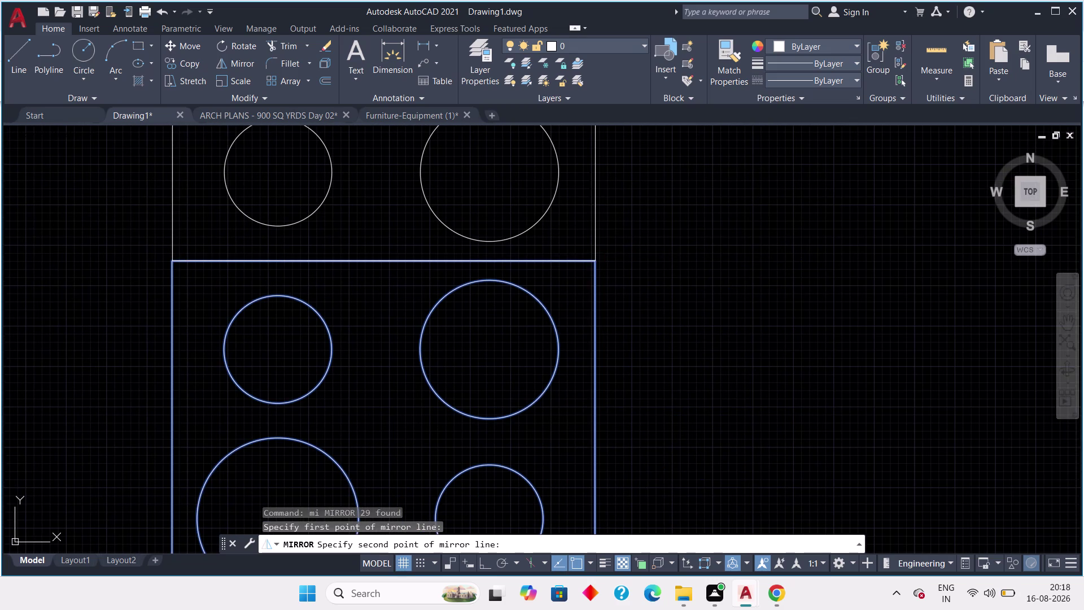
scroll(down, 3)
key(space)
key(space)
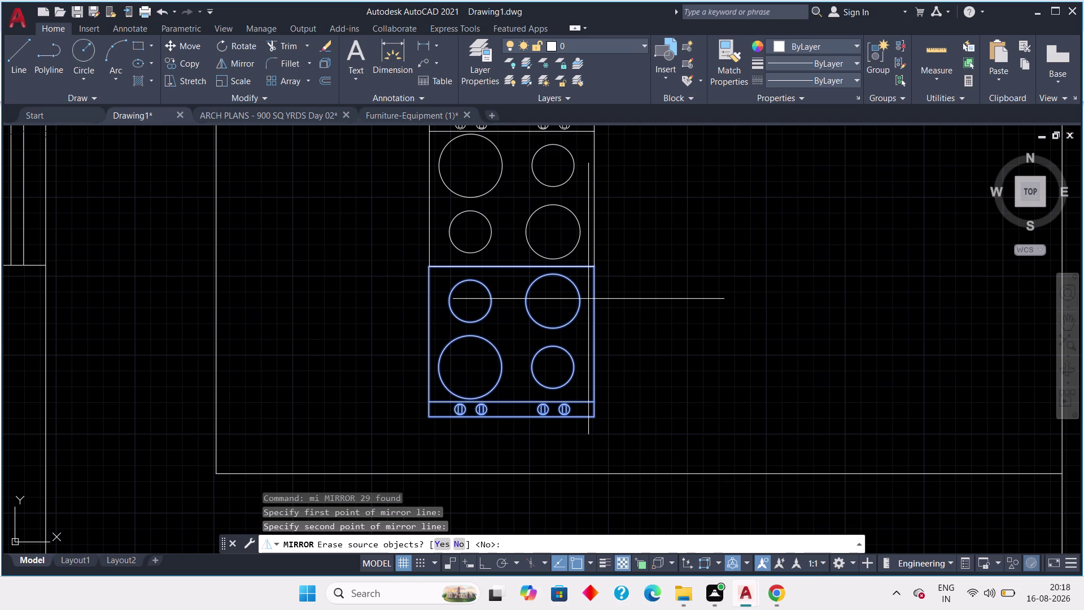
key(Escape)
Select the lower hob and delete it.
drag(620, 317, 597, 333)
click(493, 373)
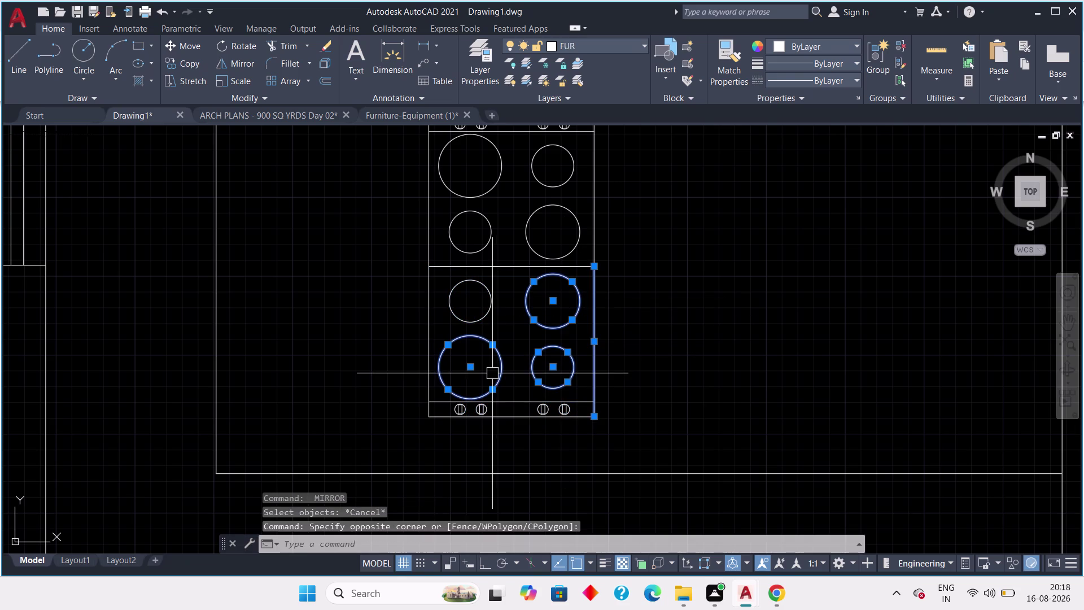
scroll(up, 3)
key(Escape)
scroll(down, 3)
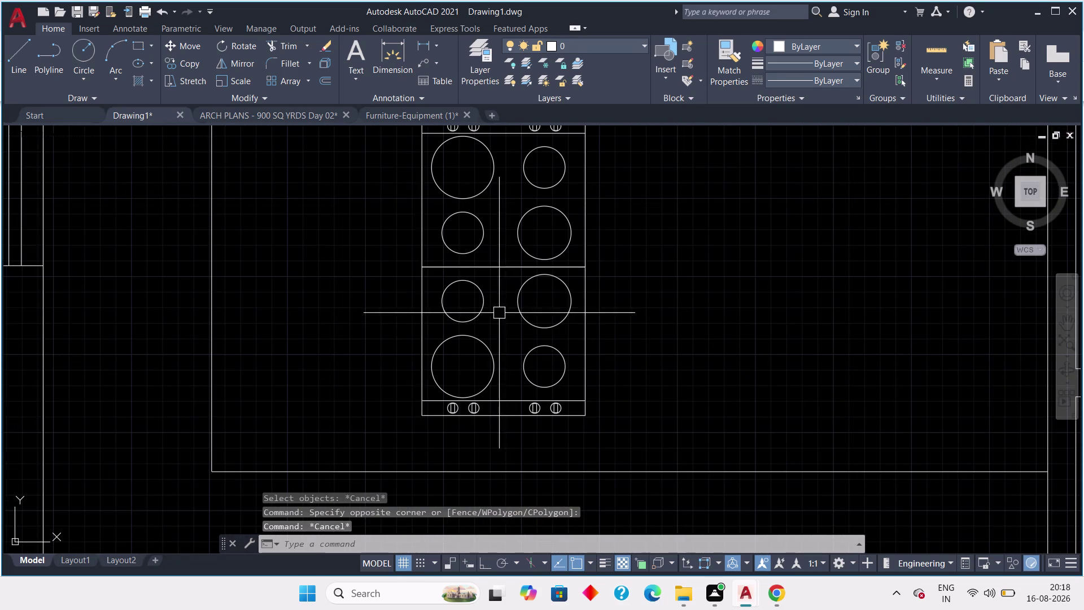
click(378, 239)
click(614, 455)
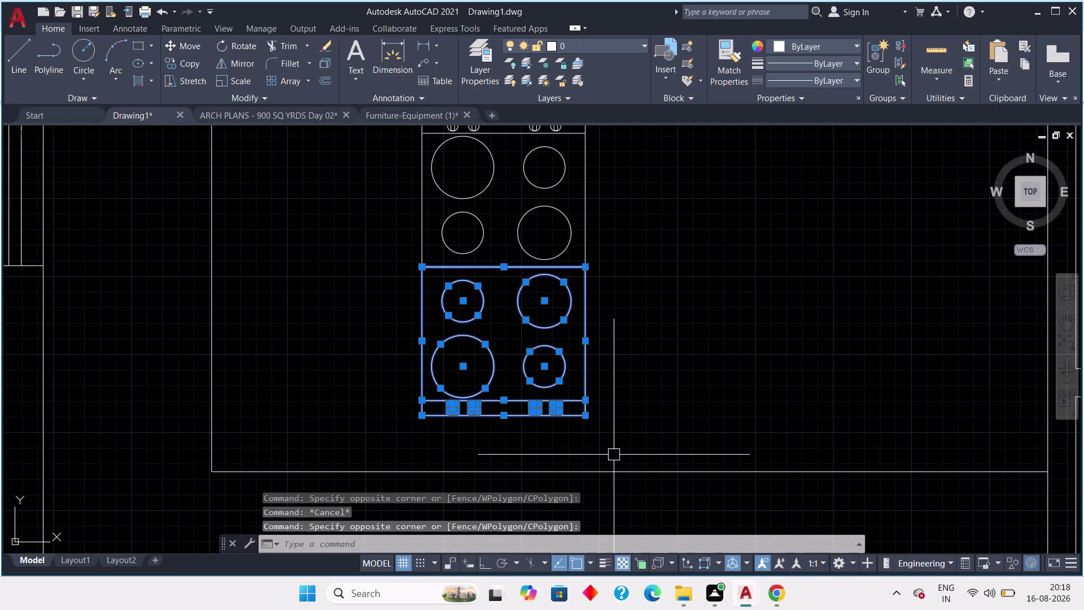
key(Delete)
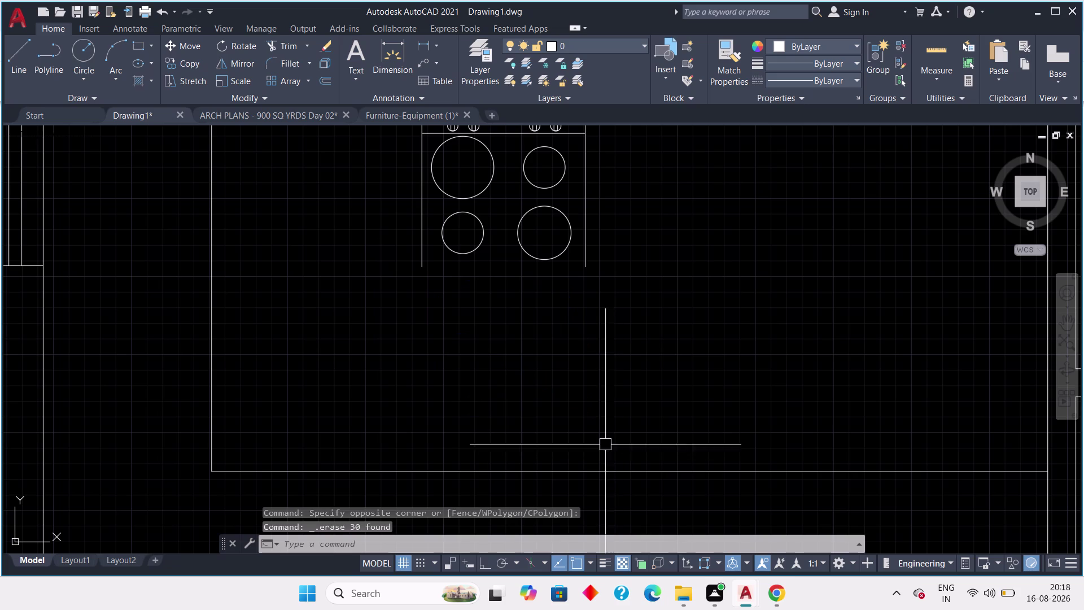
middle_drag(575, 410, 546, 455)
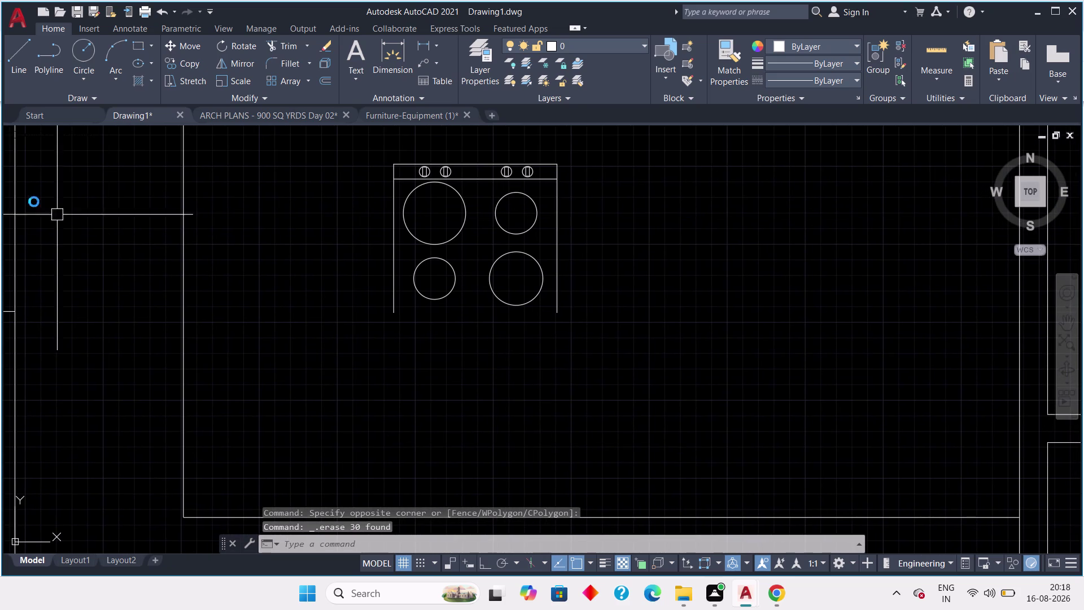
Cancel the stray line started at the hob corner.
click(10, 48)
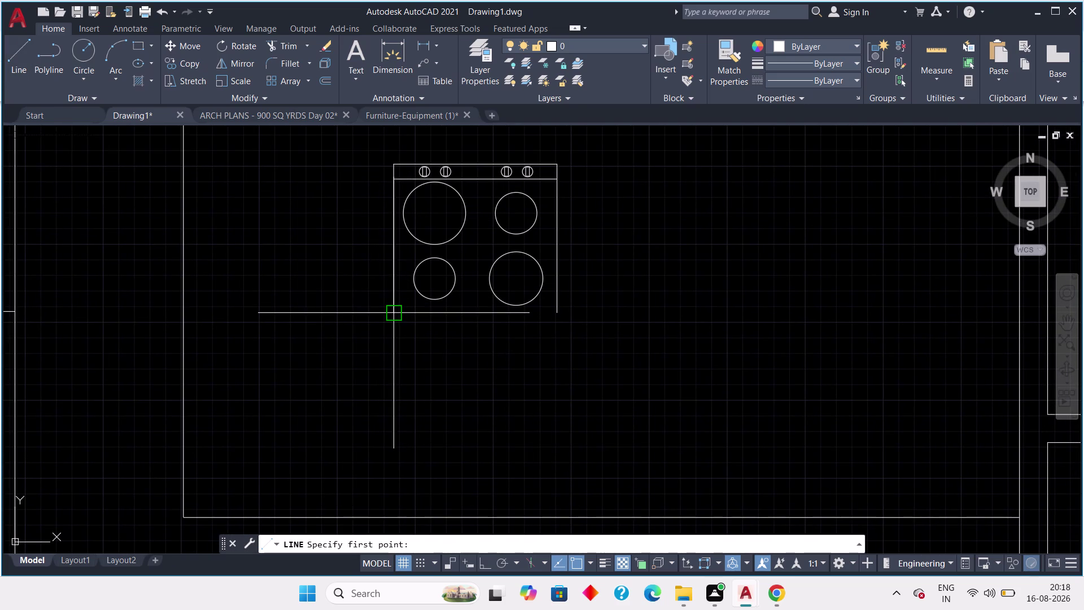
drag(398, 311, 410, 315)
click(556, 315)
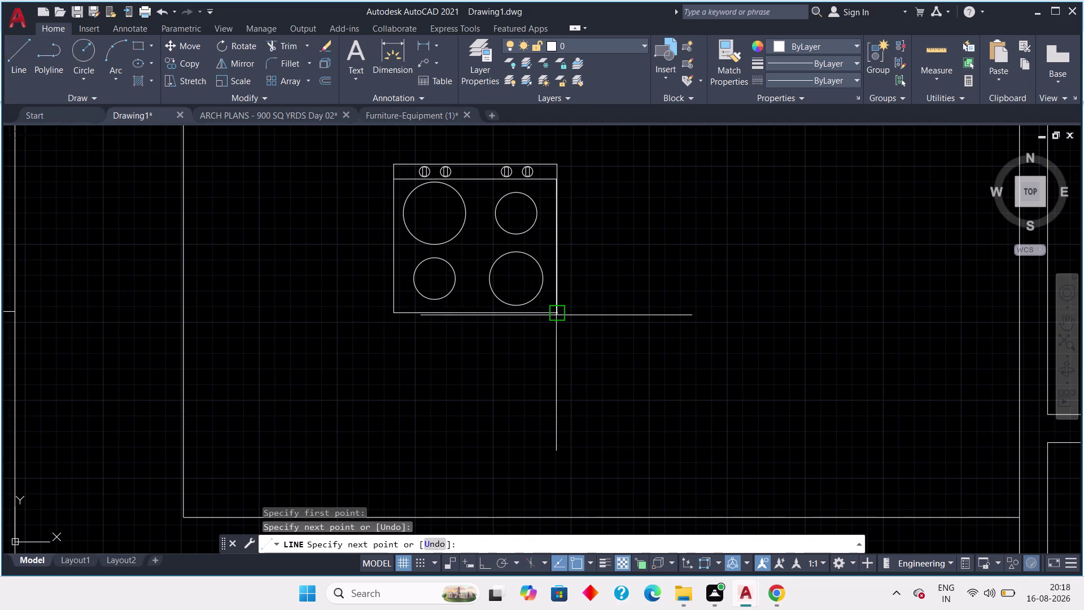
key(Escape)
scroll(down, 3)
middle_drag(356, 378, 342, 374)
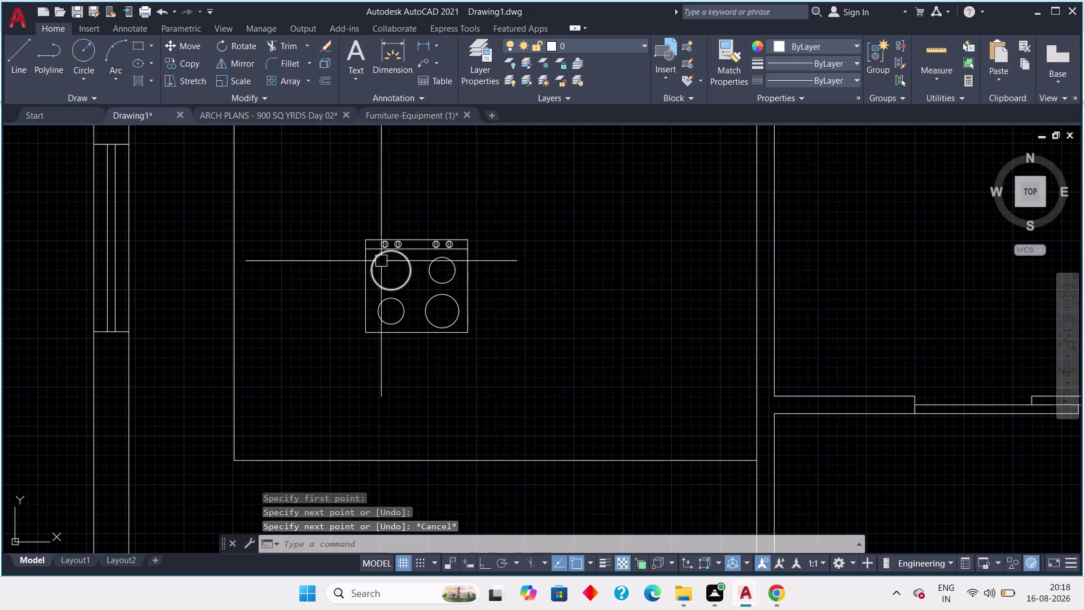
scroll(up, 3)
scroll(down, 3)
scroll(down, 3)
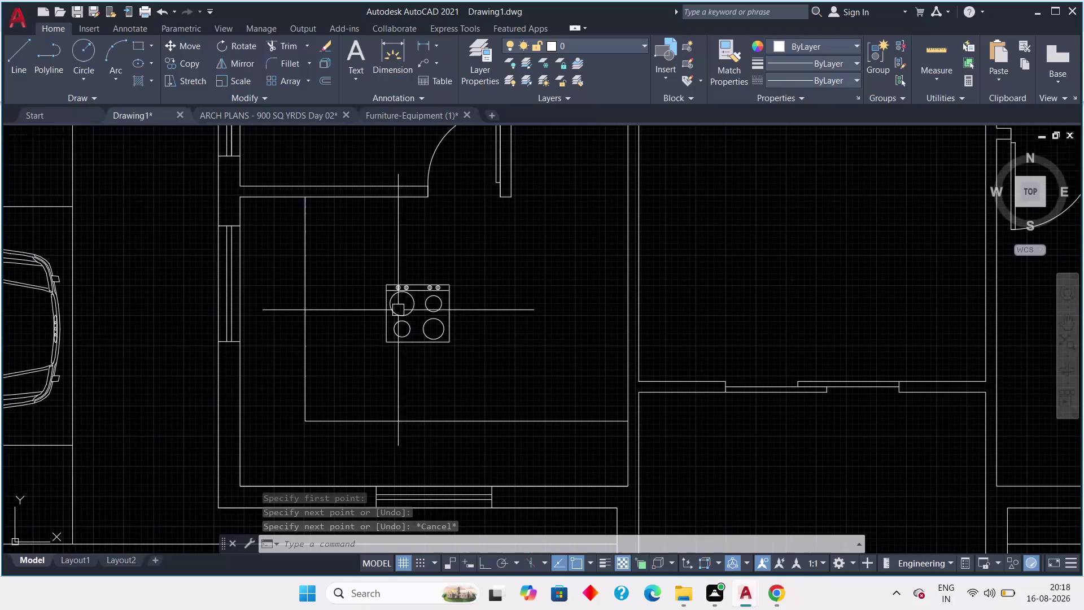
middle_drag(437, 341, 390, 313)
Window-select the hob and move it nearer the kitchen's bottom wall.
drag(422, 230, 364, 310)
click(299, 341)
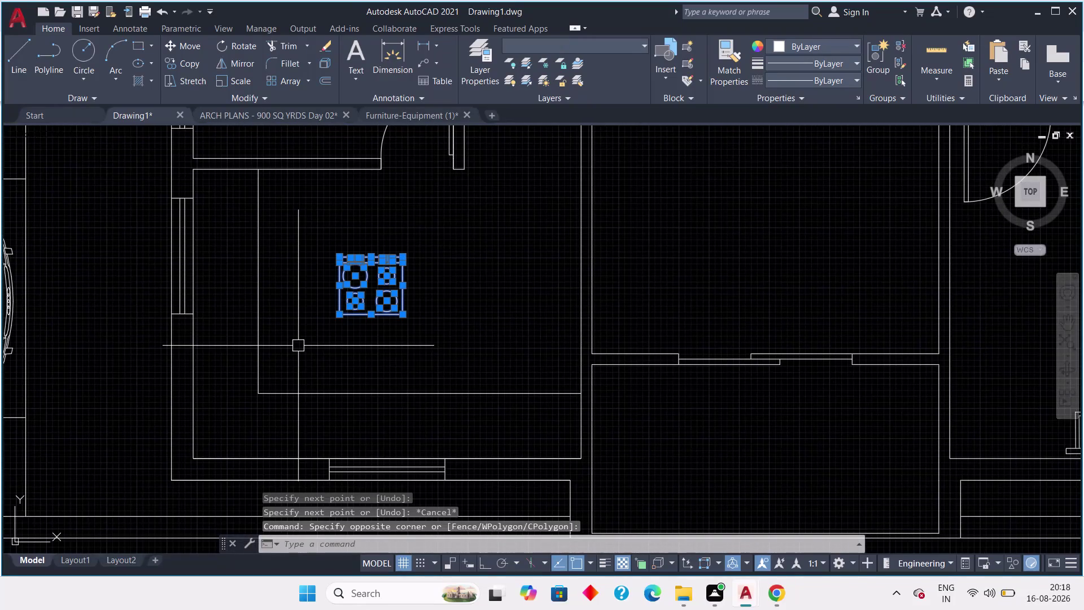
key(m)
key(space)
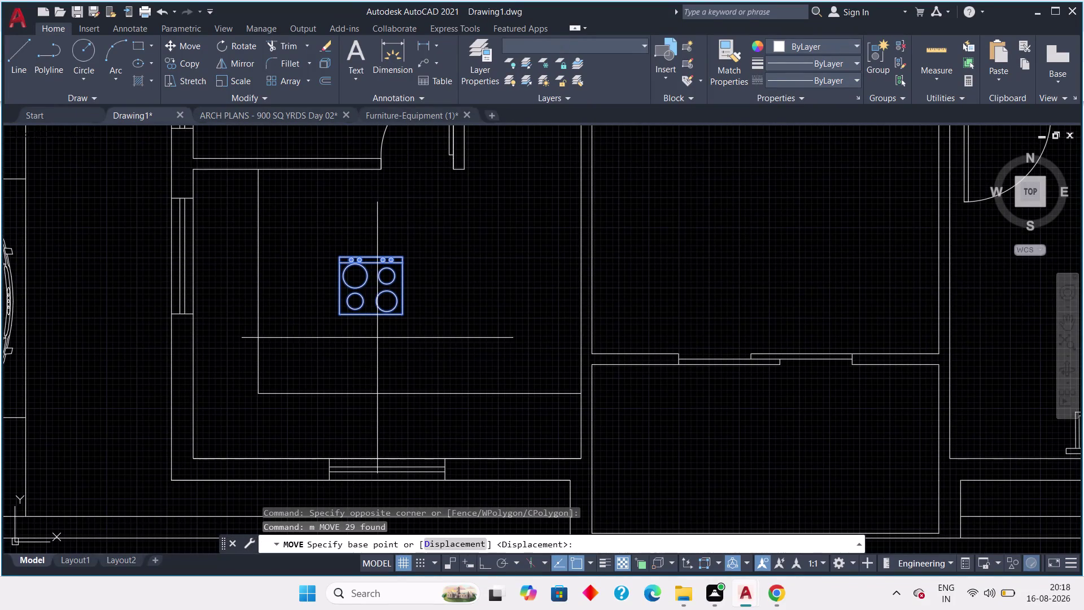
click(368, 291)
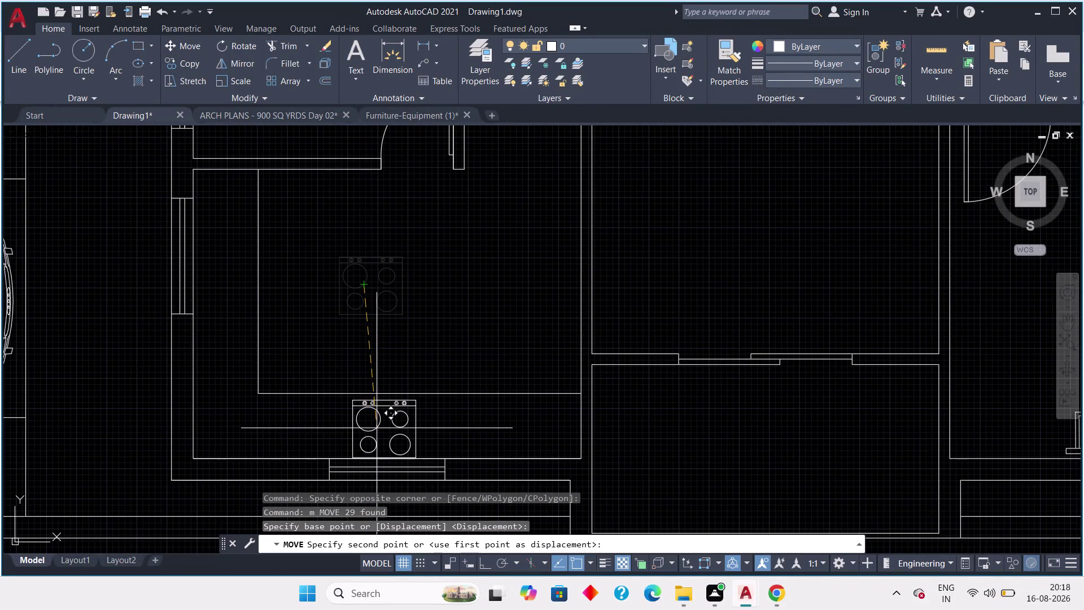
scroll(up, 3)
middle_drag(379, 422, 379, 421)
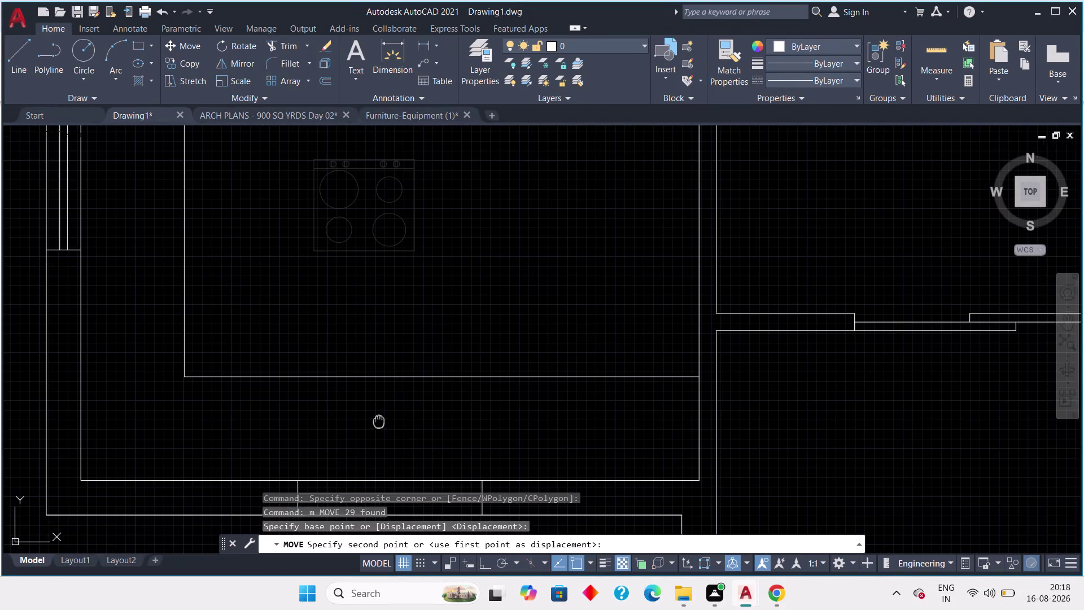
middle_drag(379, 422, 356, 330)
scroll(up, 3)
scroll(down, 3)
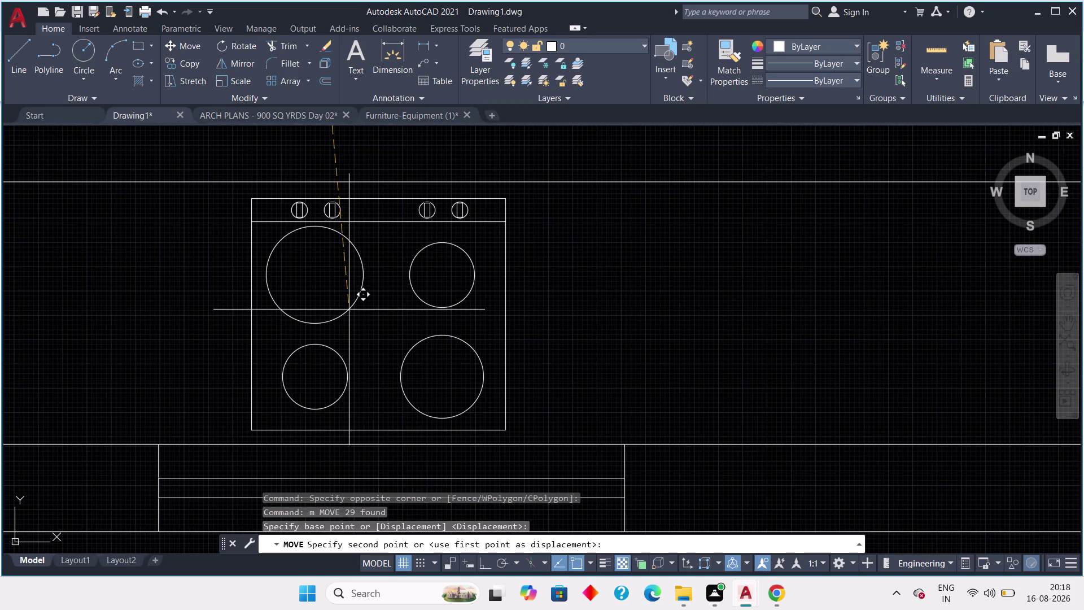
click(349, 309)
key(Escape)
Reselect the hob and move it by its bottom corner onto the wall line.
scroll(down, 3)
middle_drag(174, 346, 275, 347)
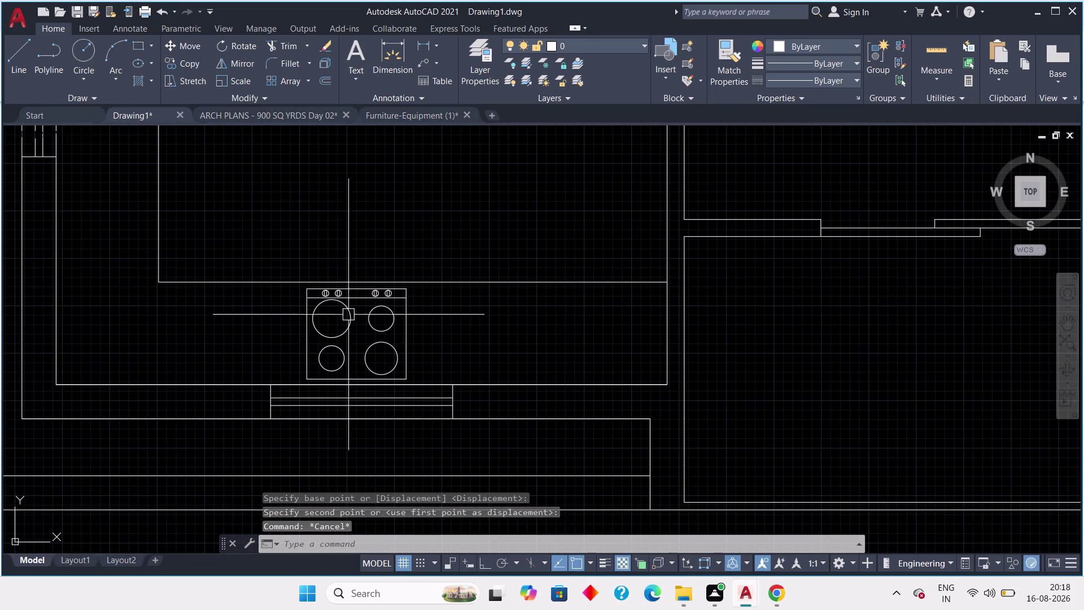
scroll(up, 3)
scroll(up, 3)
drag(370, 258, 364, 266)
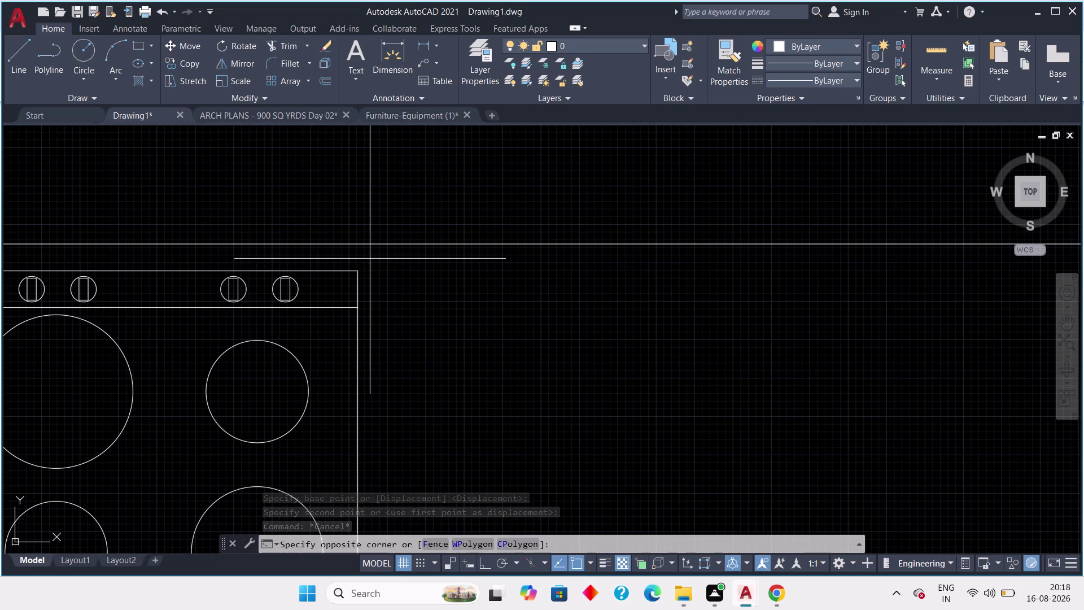
drag(364, 266, 349, 281)
middle_drag(175, 423, 345, 287)
scroll(down, 3)
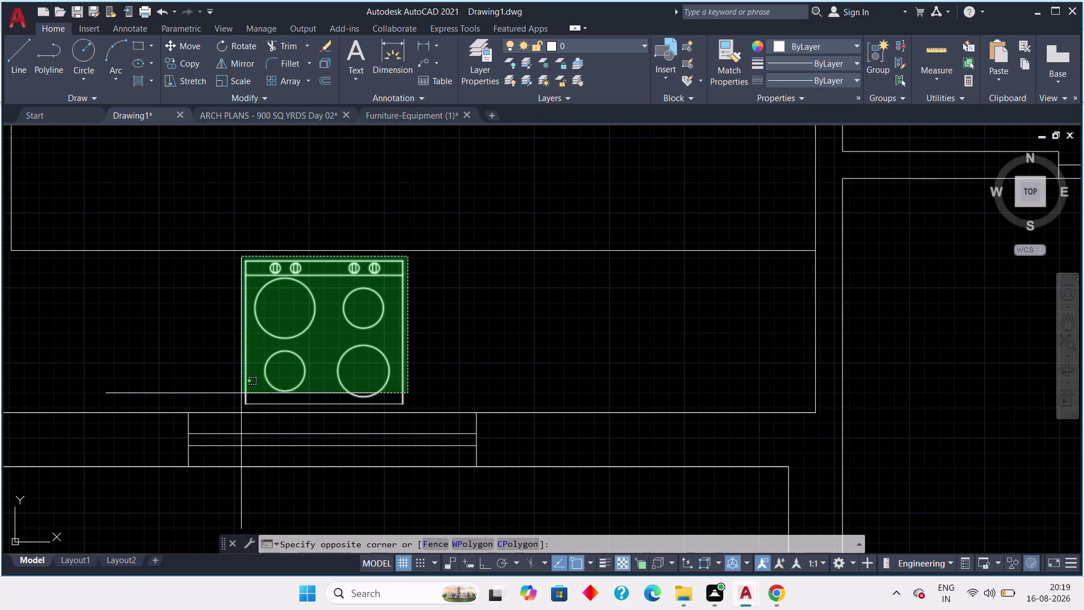
click(236, 407)
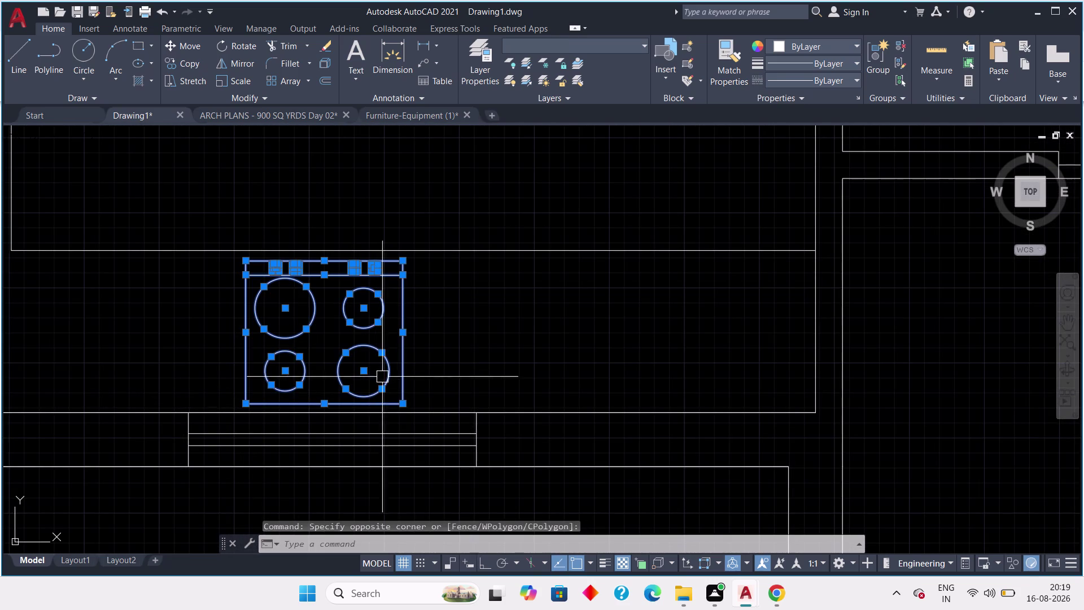
text(m)
key(space)
scroll(up, 3)
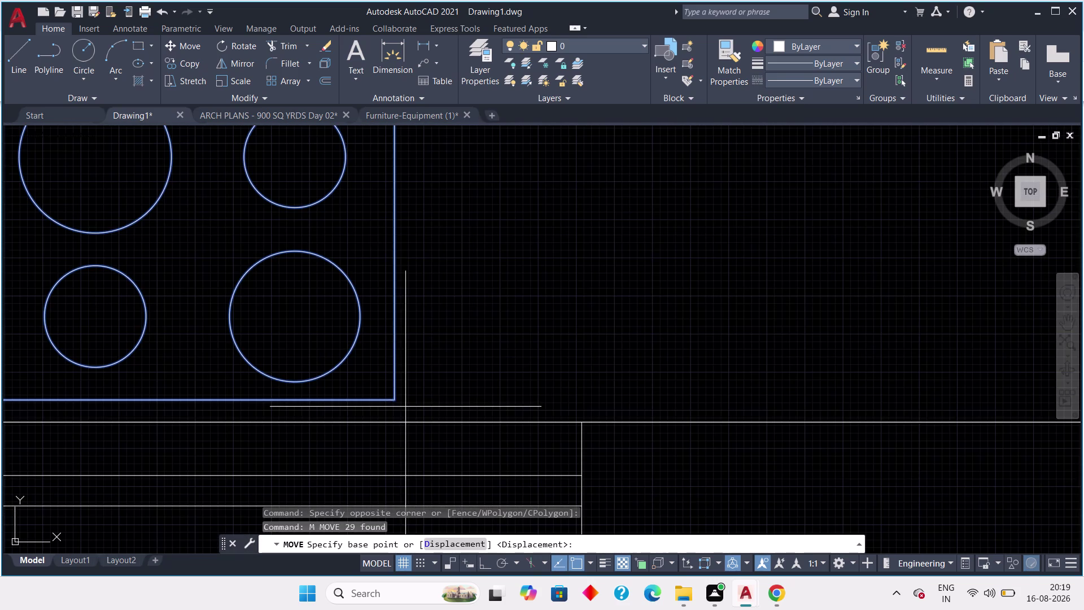
click(398, 407)
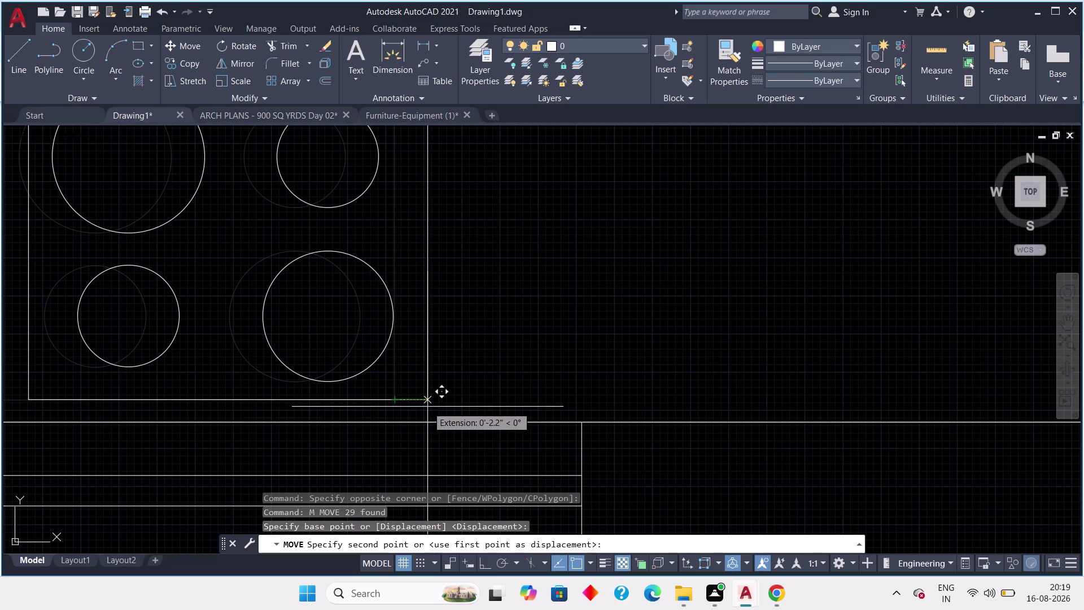
scroll(down, 3)
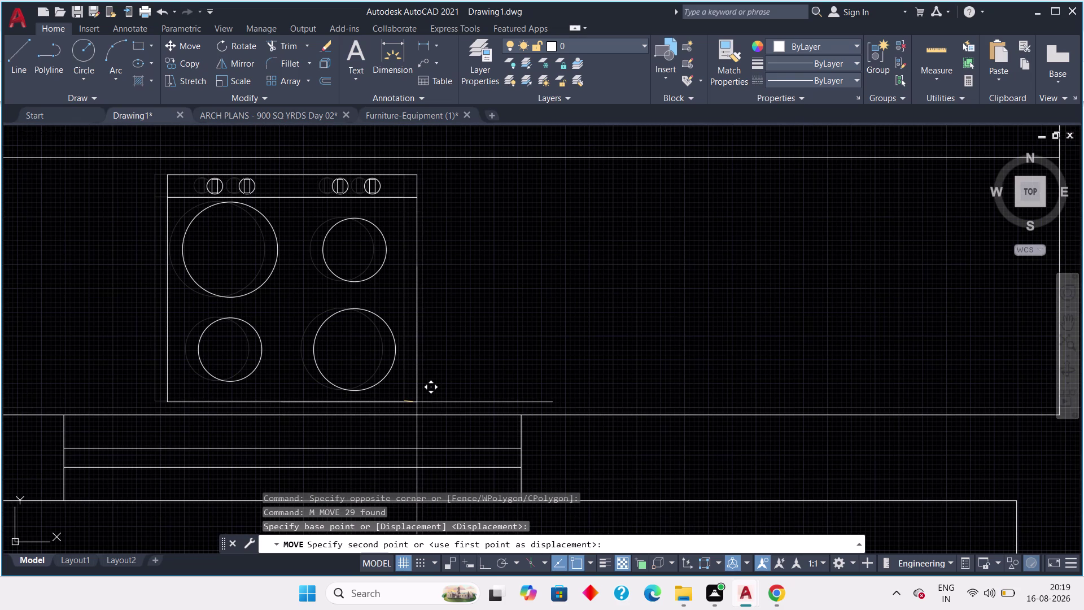
click(417, 402)
key(Escape)
scroll(down, 3)
scroll(down, 3)
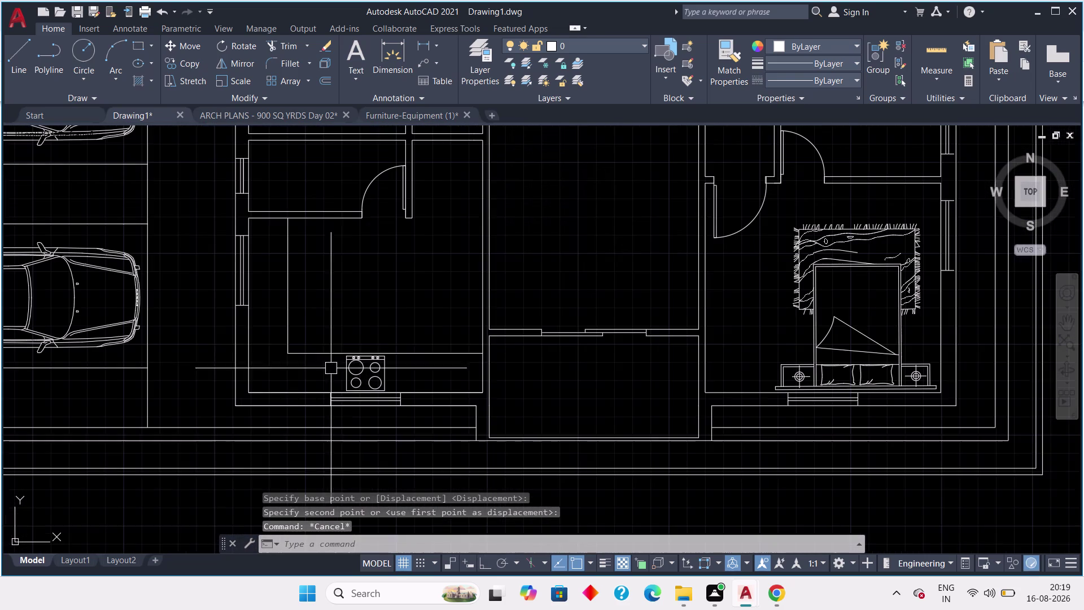
Zoom out and delete the extra hob in the lower room.
middle_drag(363, 322, 359, 338)
scroll(down, 3)
scroll(down, 3)
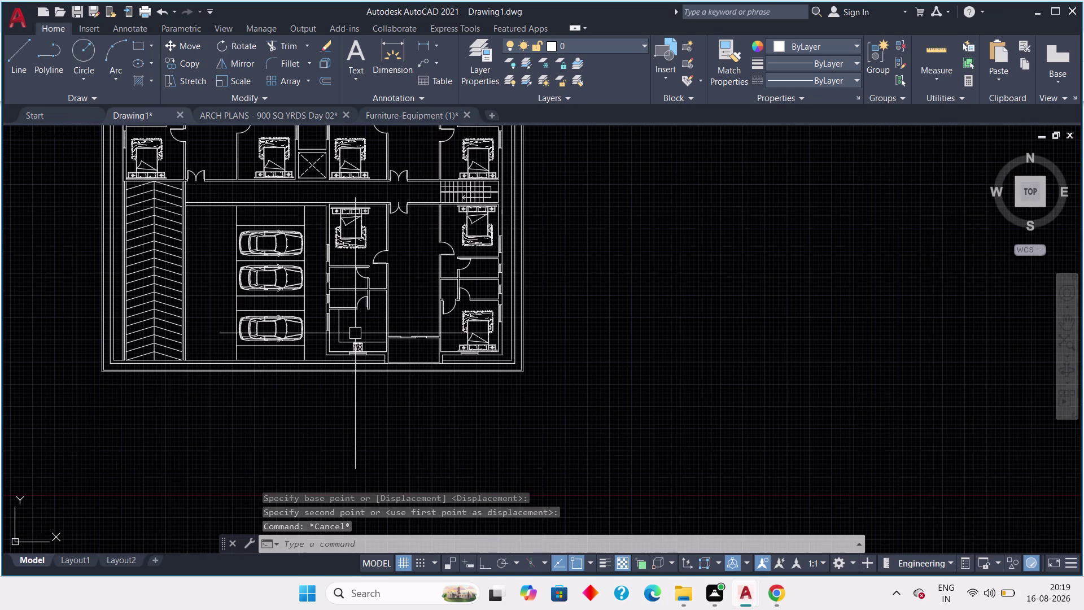
middle_drag(349, 342, 338, 465)
middle_drag(207, 213, 212, 246)
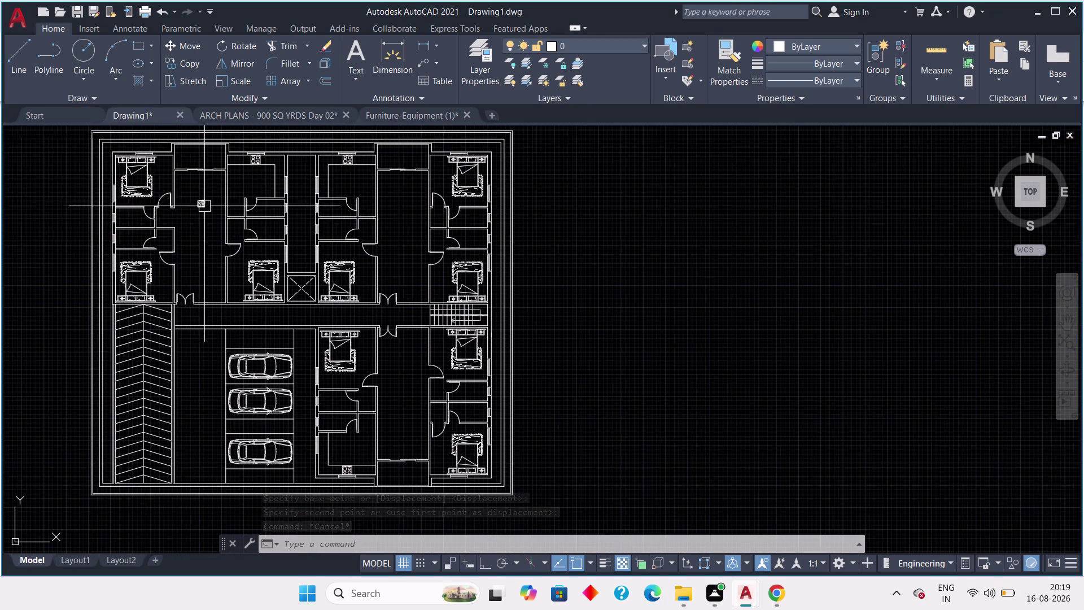
middle_drag(212, 246, 212, 309)
scroll(up, 3)
drag(168, 273, 146, 315)
click(102, 374)
key(Delete)
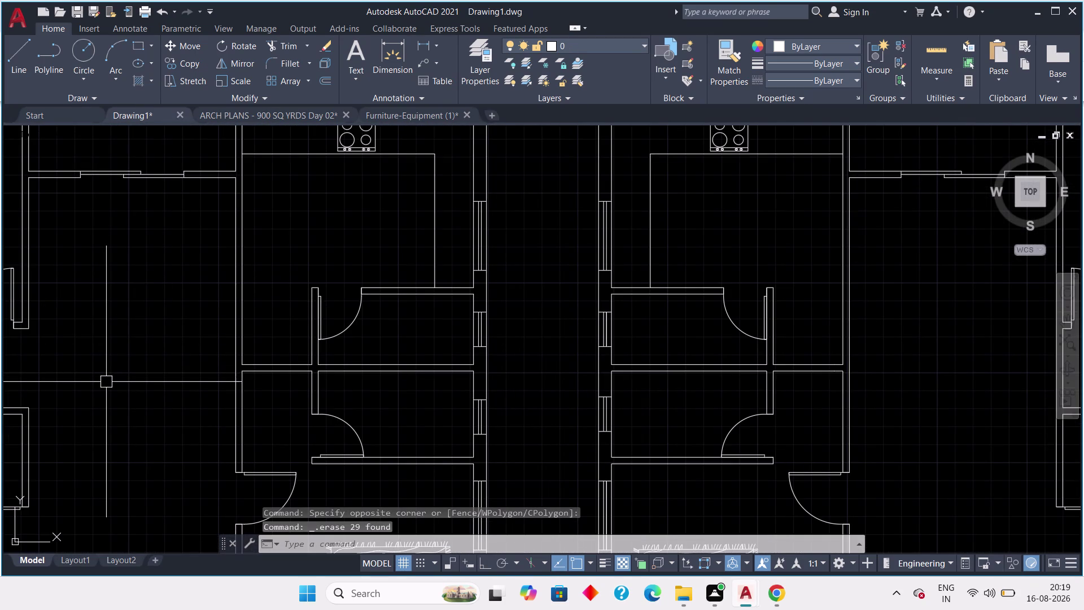
Check the upper kitchens' hobs, then switch to the Furniture-Equipment (1) drawing.
middle_drag(132, 340, 137, 398)
scroll(down, 3)
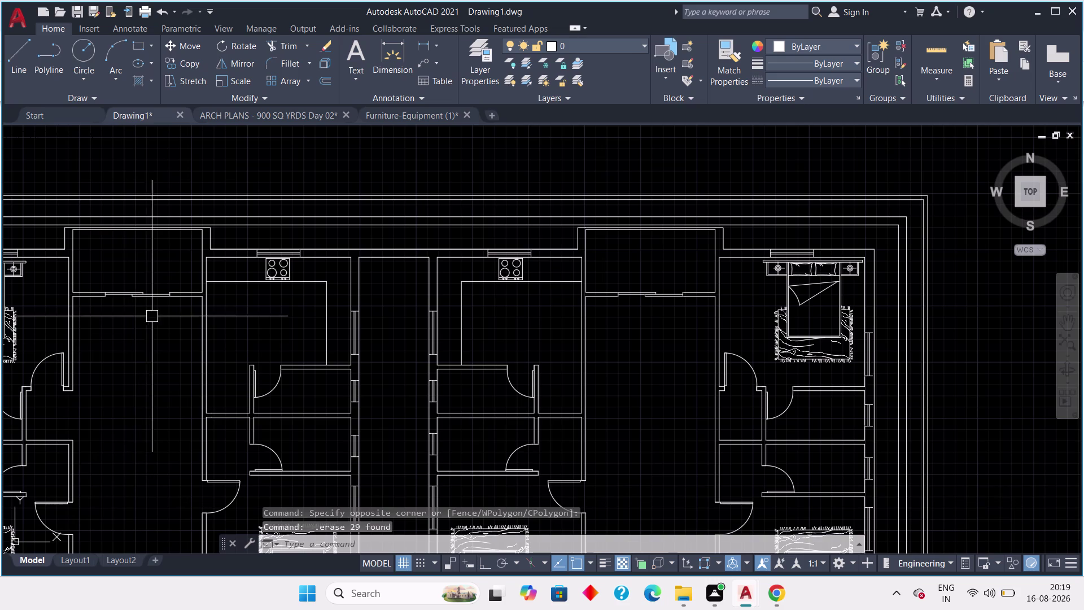
middle_drag(148, 311, 110, 332)
middle_drag(228, 352, 223, 347)
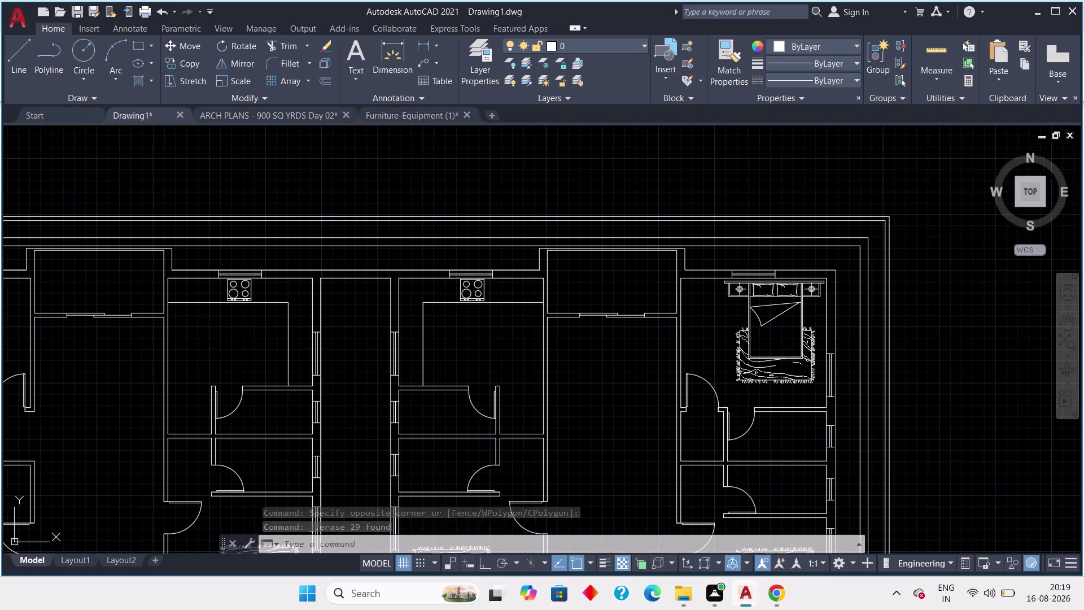
middle_drag(222, 348, 212, 333)
click(404, 116)
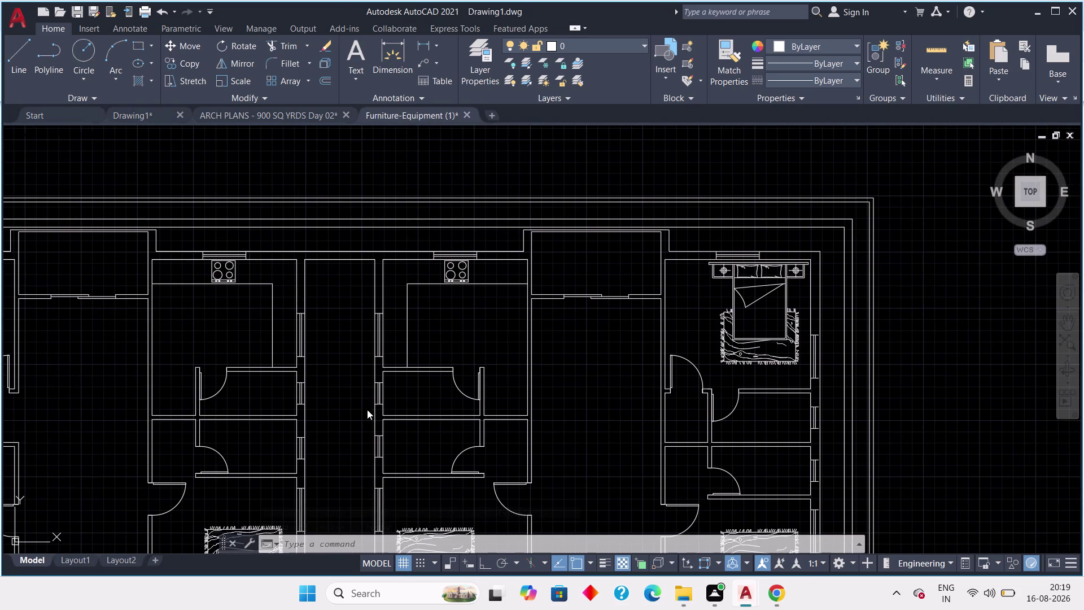
Window-select the SINK-100 double-bowl sink in Furniture-Equipment.dwg and copy it with Ctrl+C.
scroll(down, 3)
scroll(down, 3)
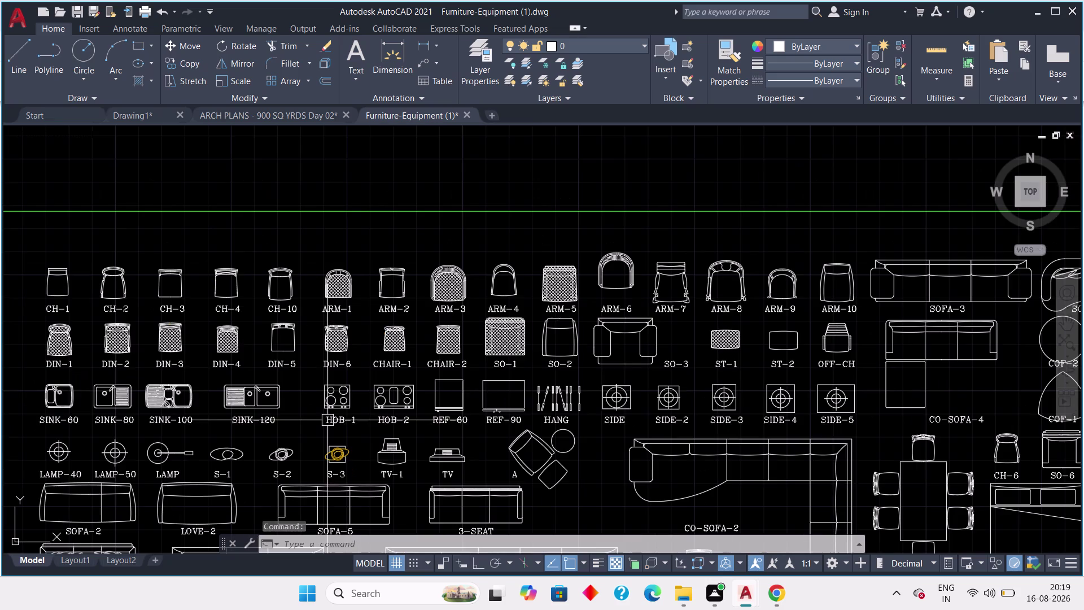
scroll(up, 3)
middle_drag(169, 420, 227, 412)
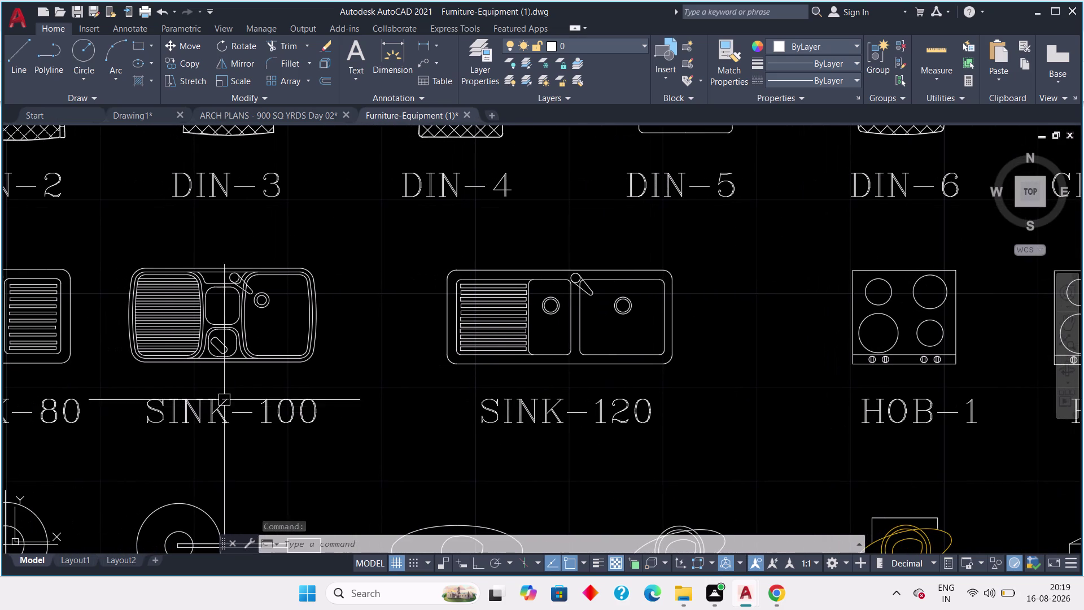
middle_drag(263, 403, 345, 395)
scroll(down, 3)
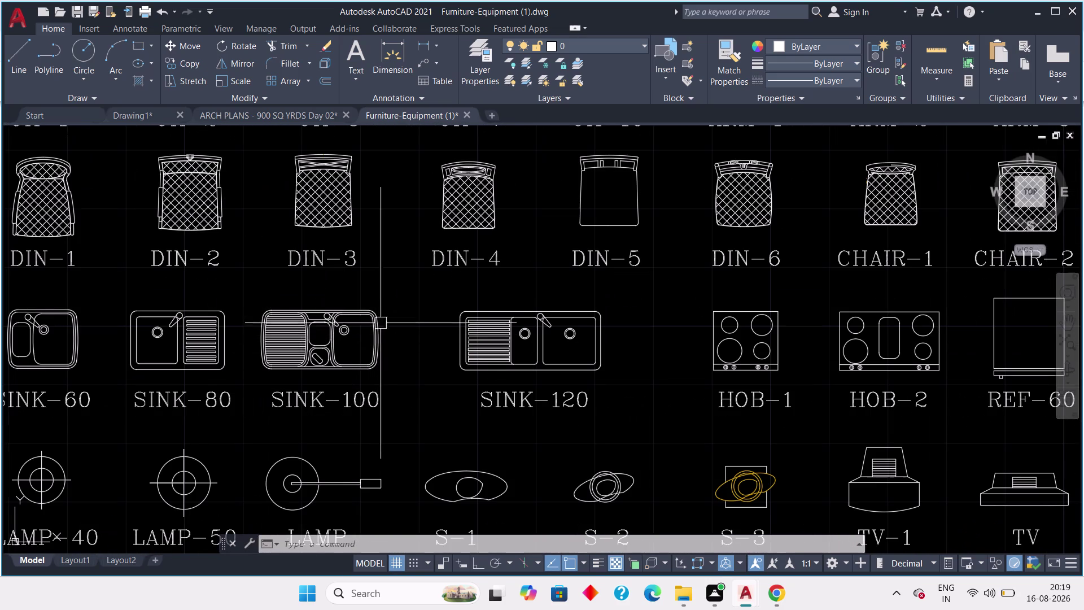
drag(388, 286, 383, 299)
click(256, 389)
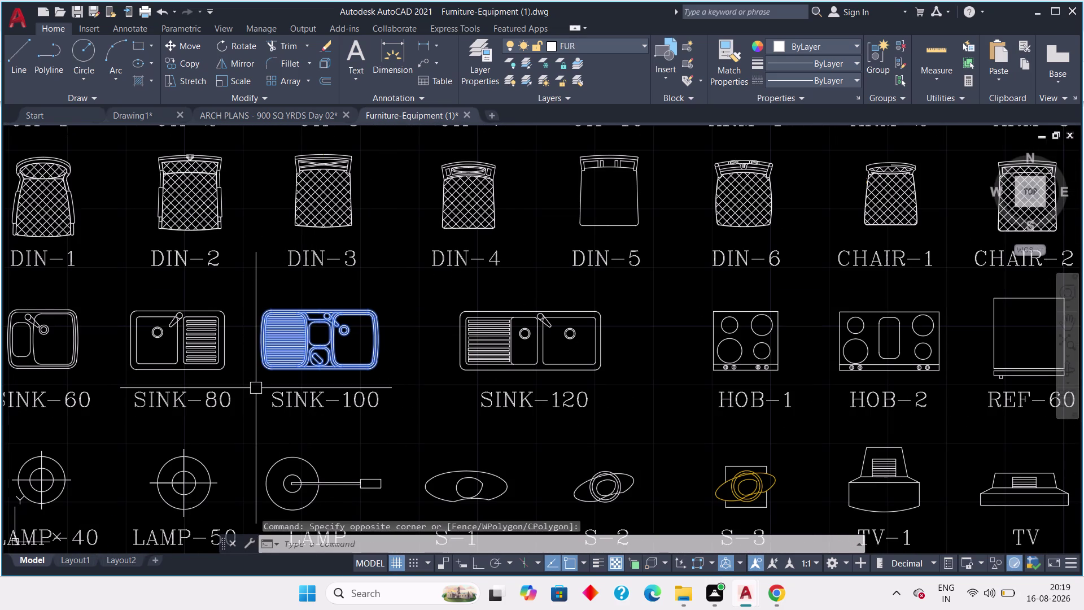
key(ctrl+c)
key(Escape)
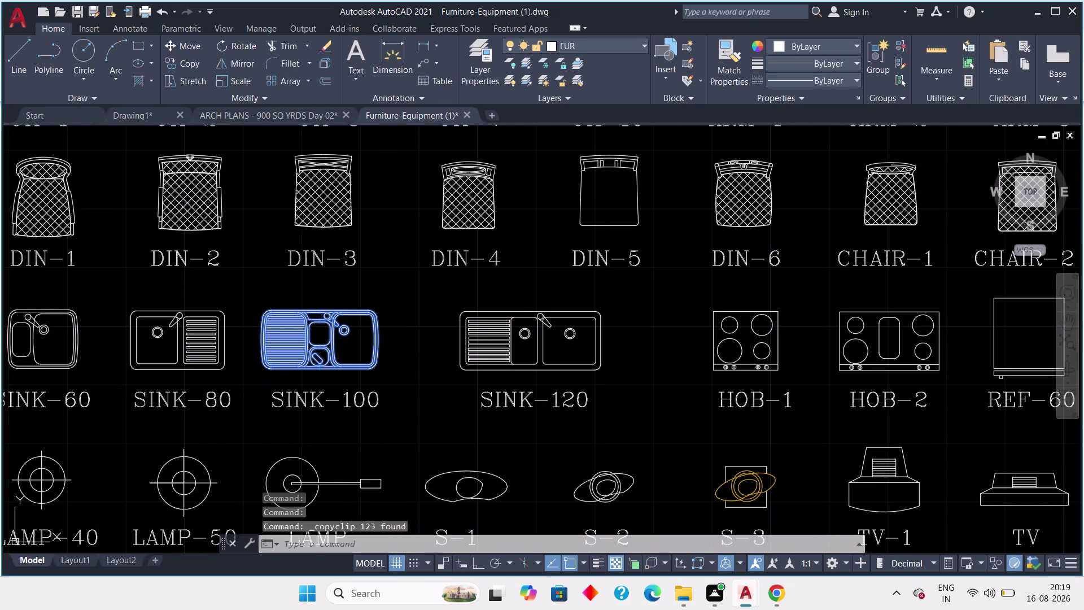
click(121, 109)
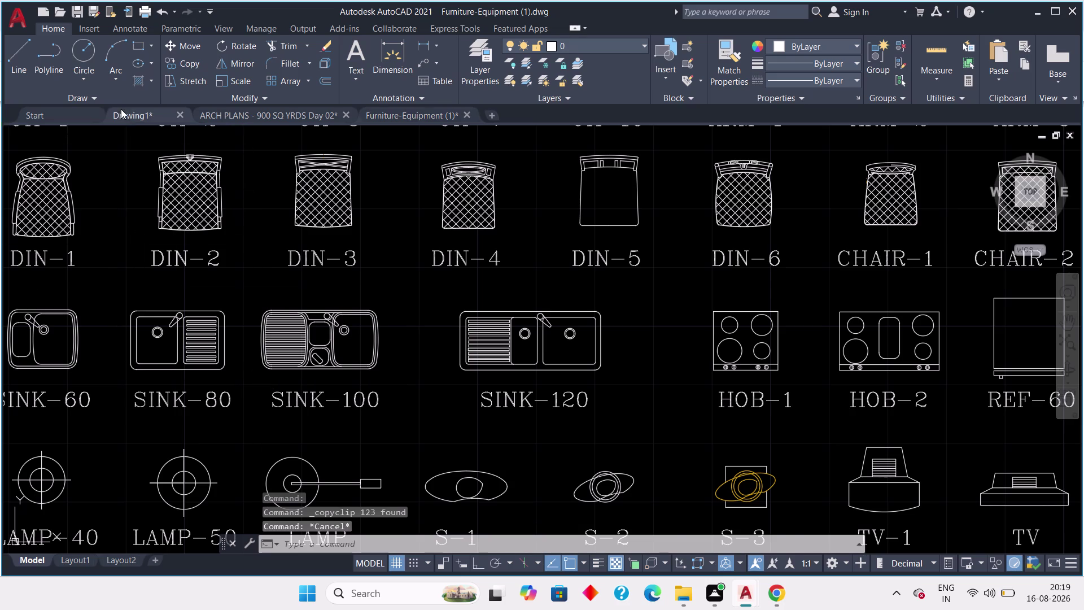
Paste the SINK-100 sink into the left apartment's kitchen in Drawing1.
middle_drag(214, 337, 211, 328)
scroll(up, 3)
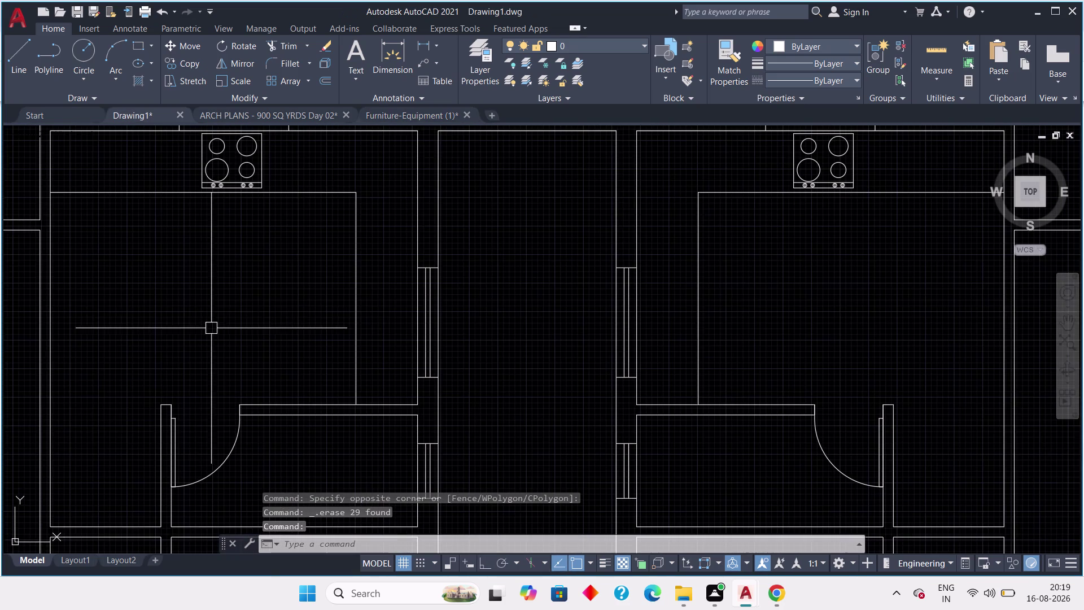
scroll(up, 3)
scroll(down, 3)
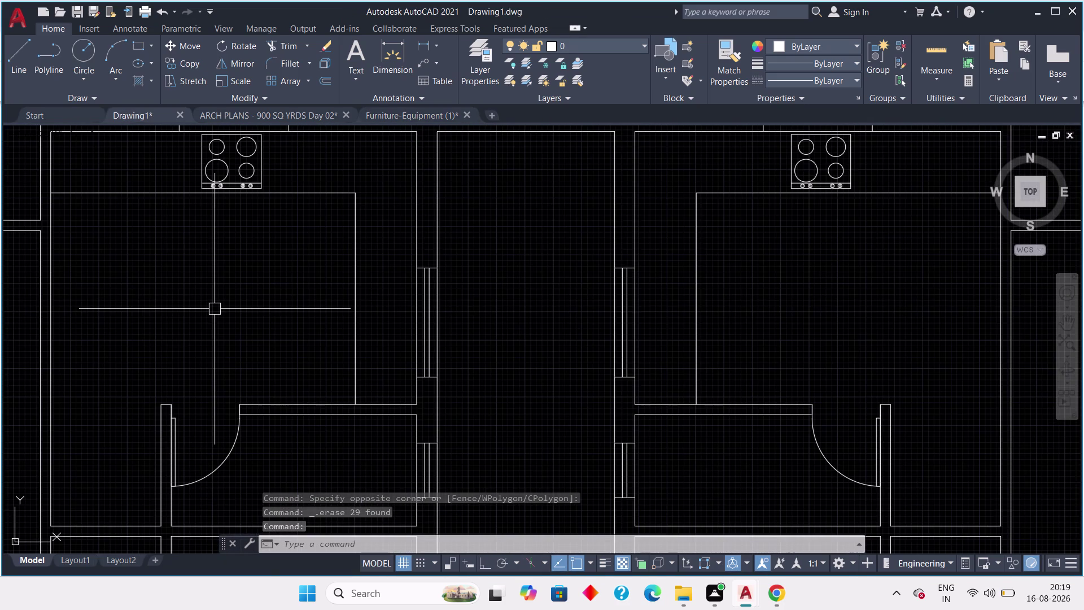
key(ctrl+v)
click(214, 309)
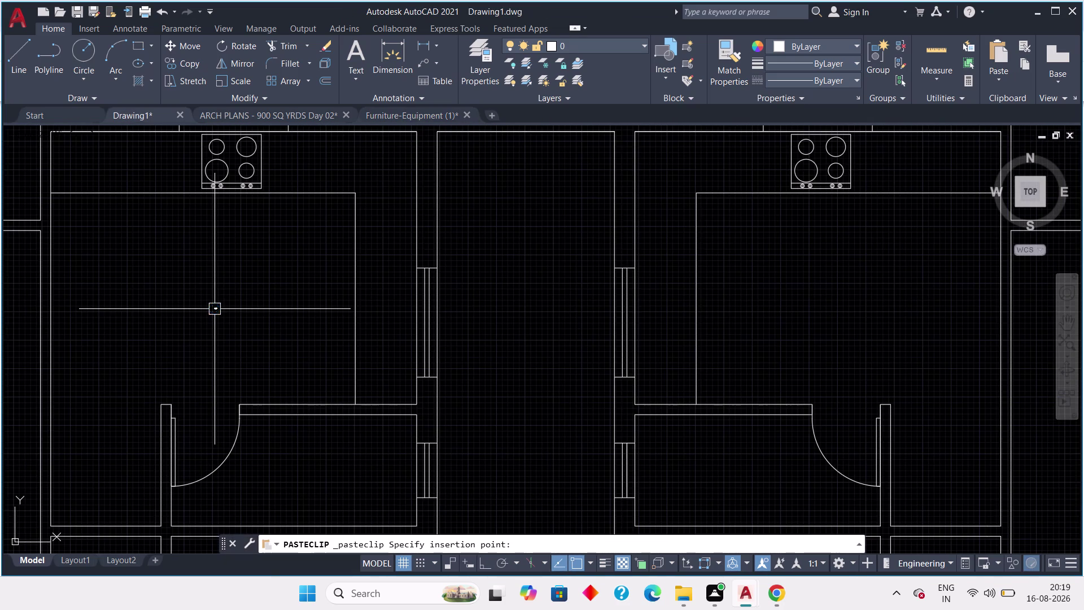
scroll(up, 3)
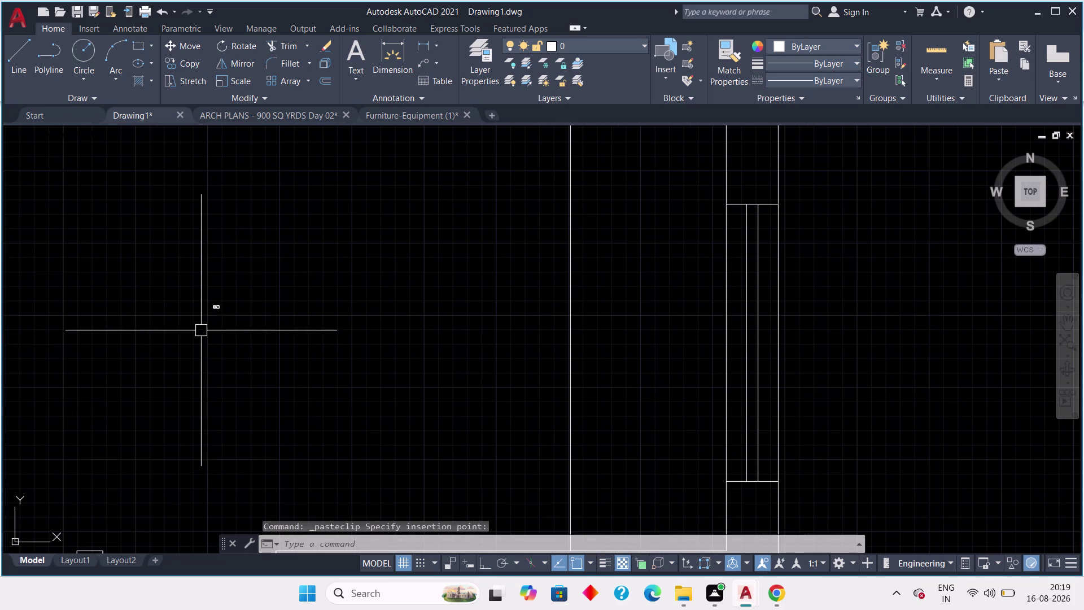
key(Escape)
Resize the pasted sink with SCALE, picking a base point and a new size.
drag(234, 286, 229, 292)
click(194, 333)
scroll(up, 3)
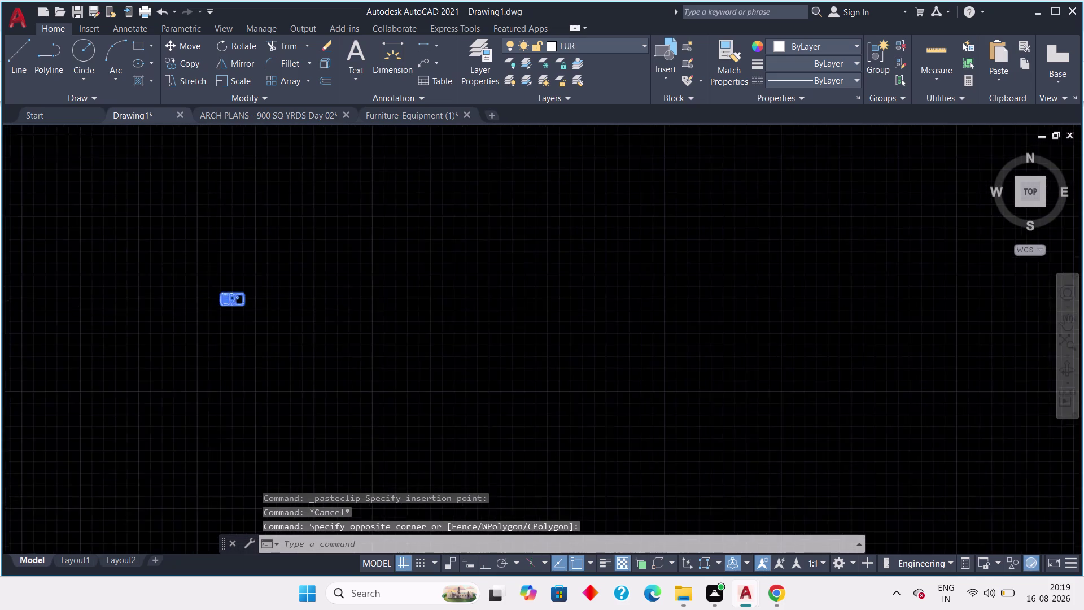
scroll(up, 3)
text(sc)
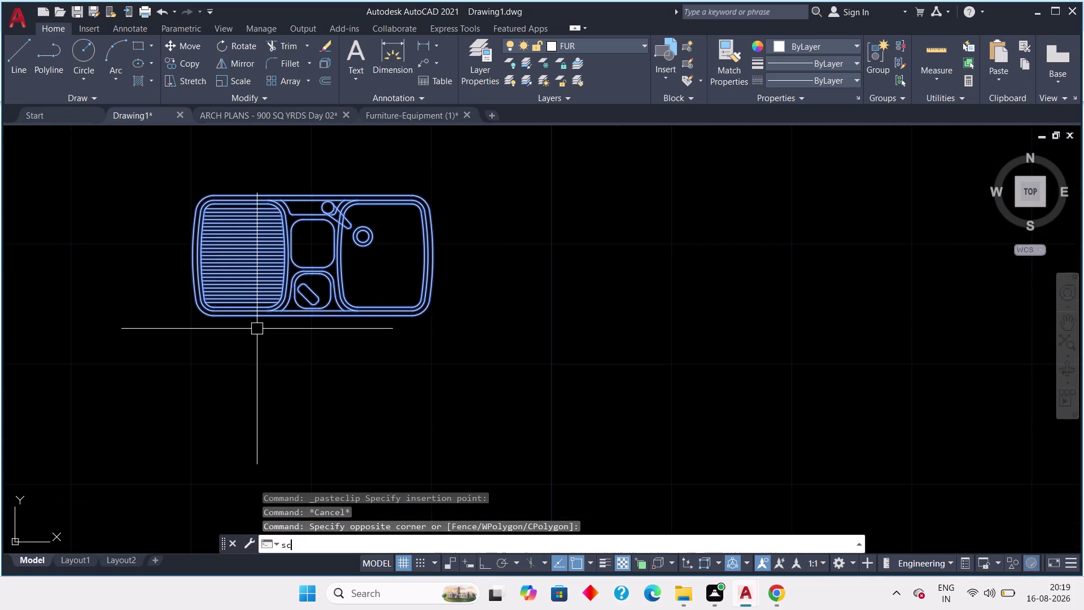
key(space)
click(433, 309)
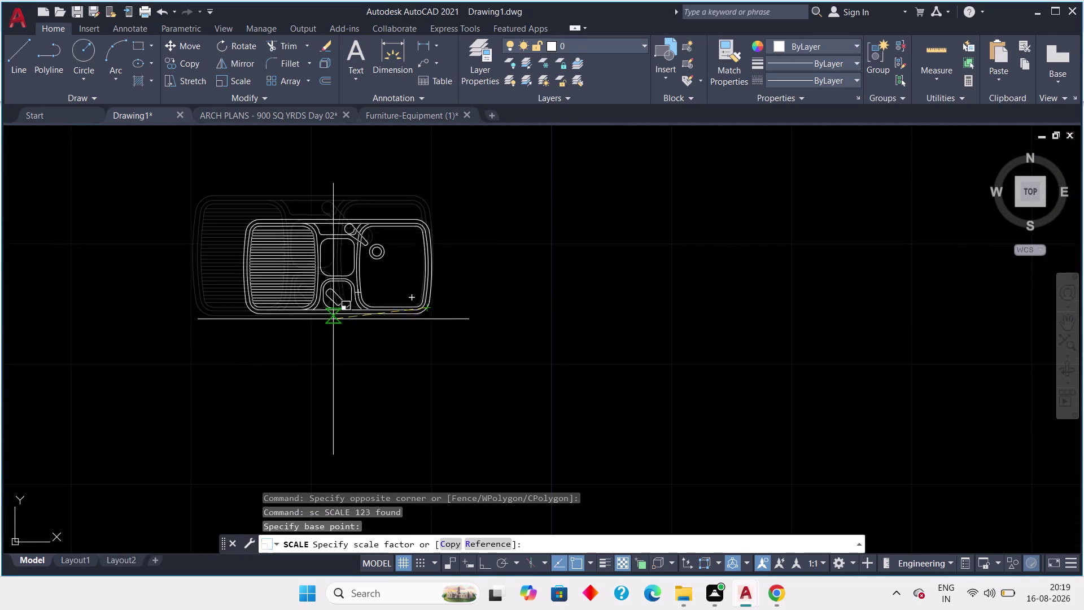
scroll(down, 3)
scroll(down, 3)
scroll(down, 3)
scroll(down, 3)
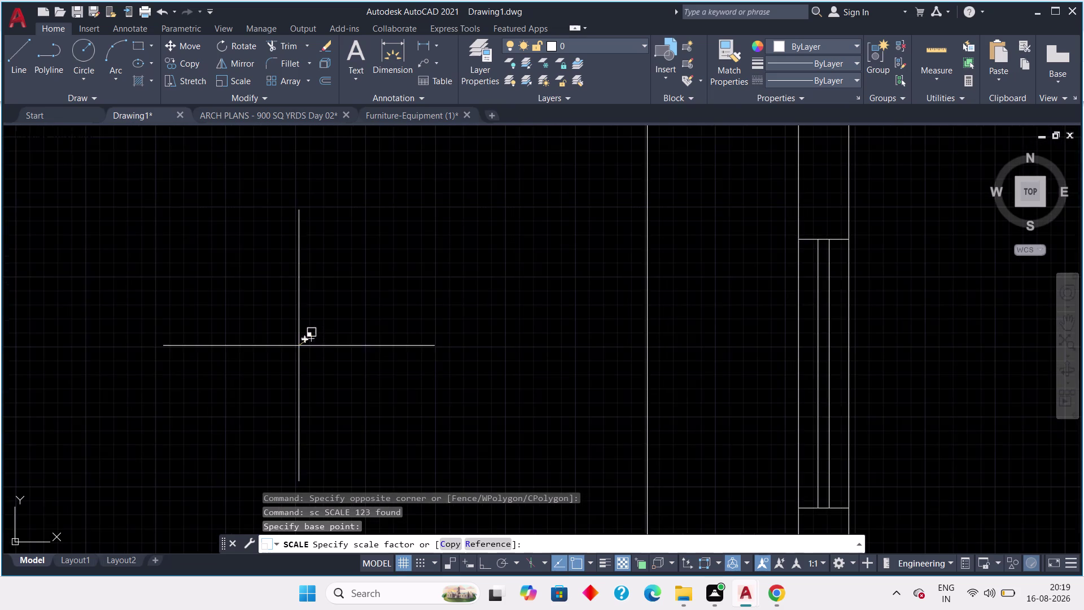
scroll(down, 3)
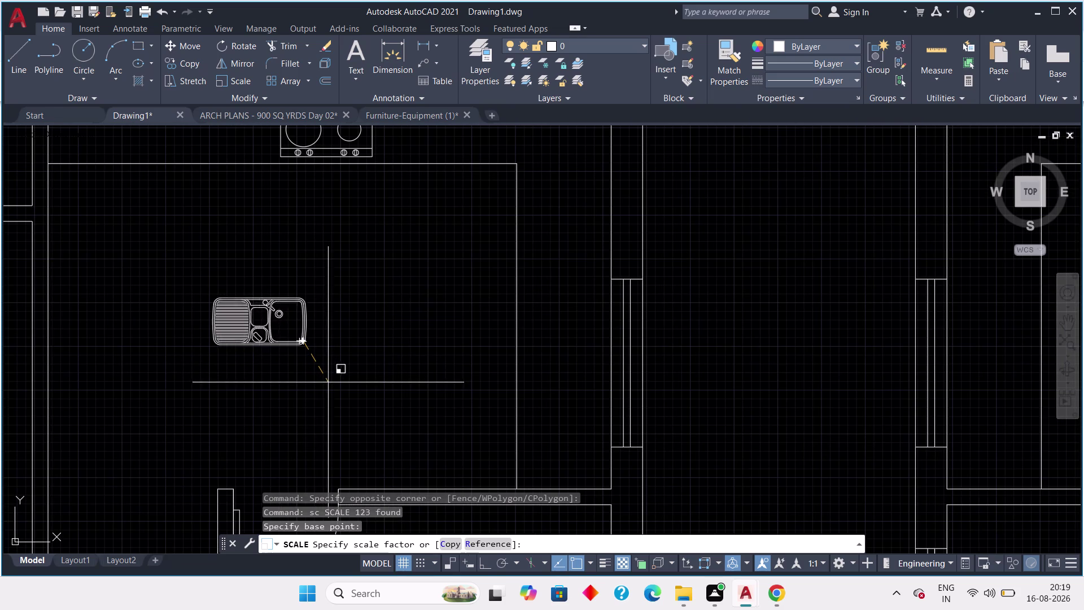
click(331, 384)
Bring both kitchens into view and reselect the resized sink.
scroll(up, 3)
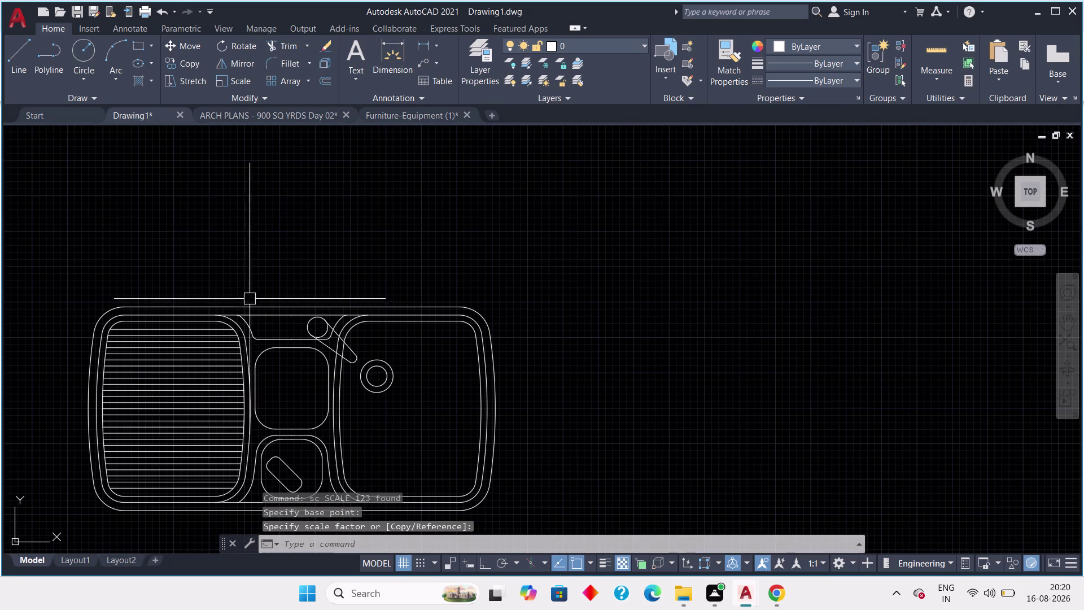
middle_drag(259, 308, 286, 264)
scroll(down, 3)
scroll(down, 3)
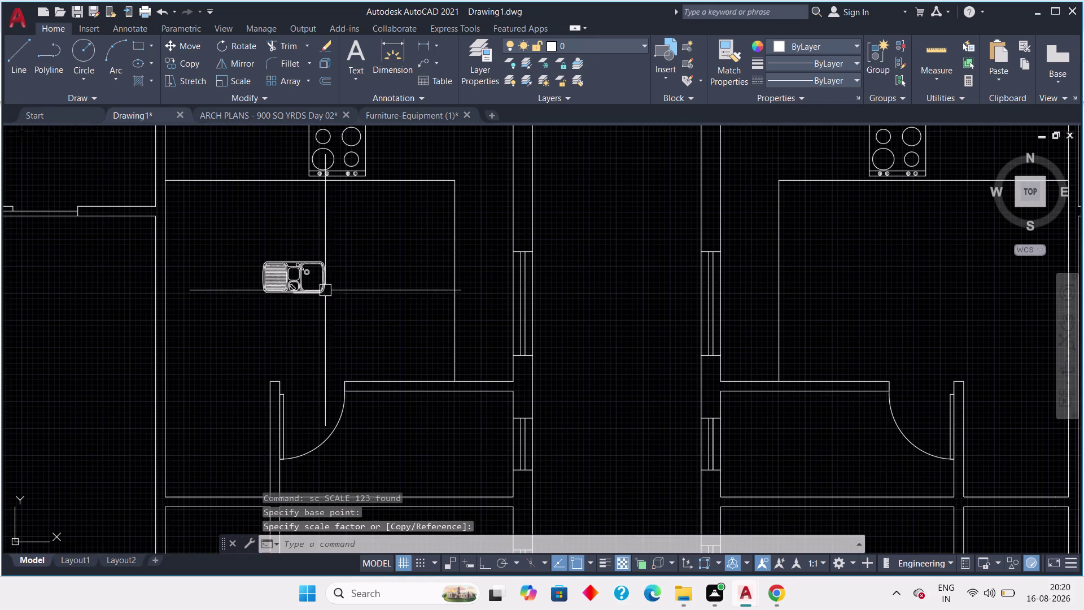
drag(334, 245, 332, 251)
click(235, 336)
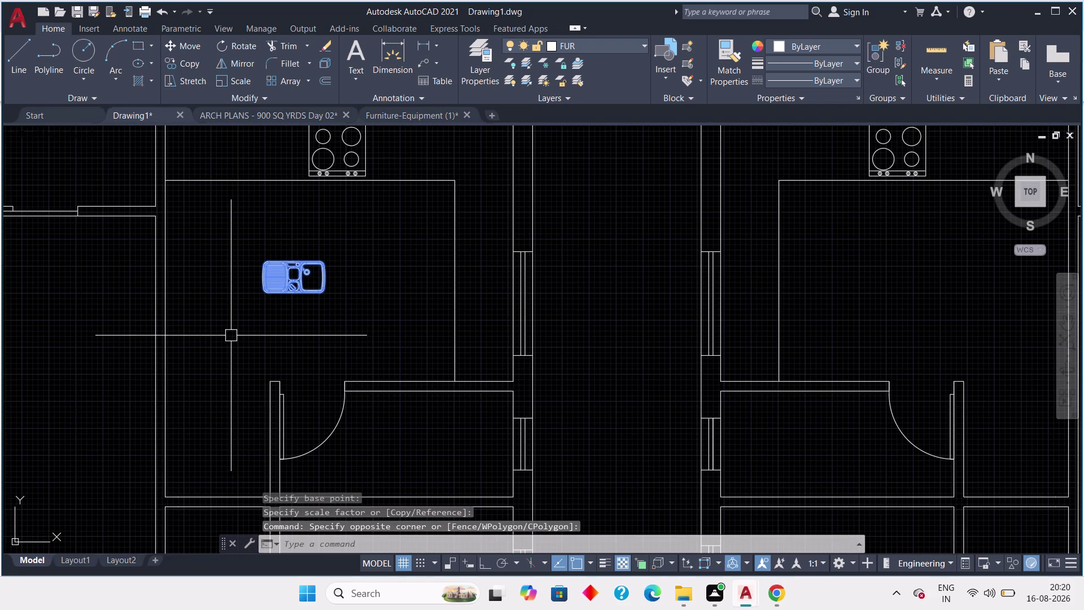
Rotate the sink 90° with ROTATE and Ortho on so it runs vertically.
key(r)
text(o)
key(space)
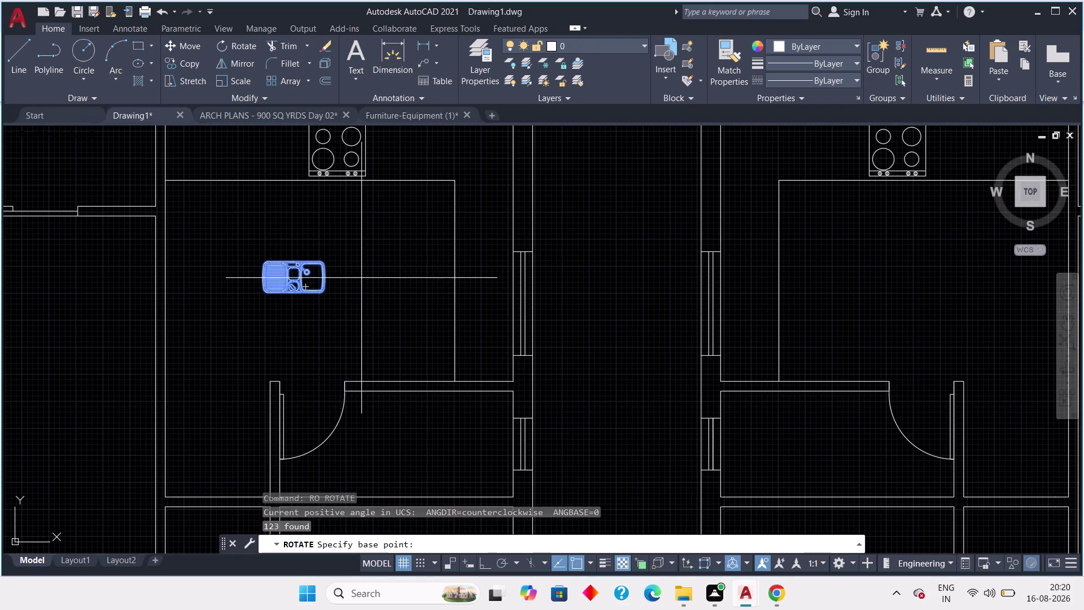
scroll(up, 3)
drag(340, 315, 340, 329)
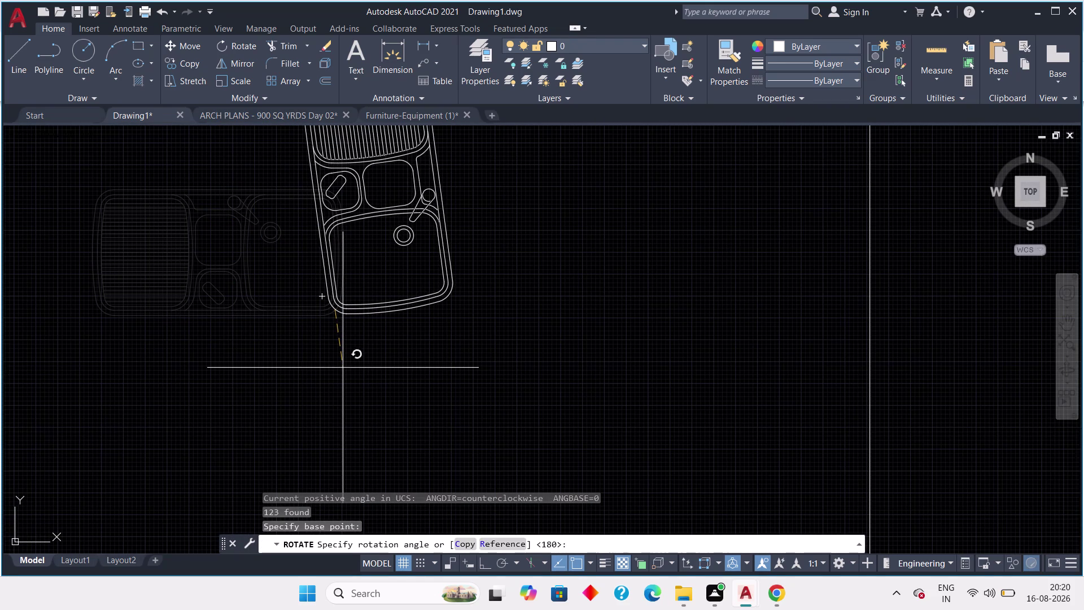
key(F8)
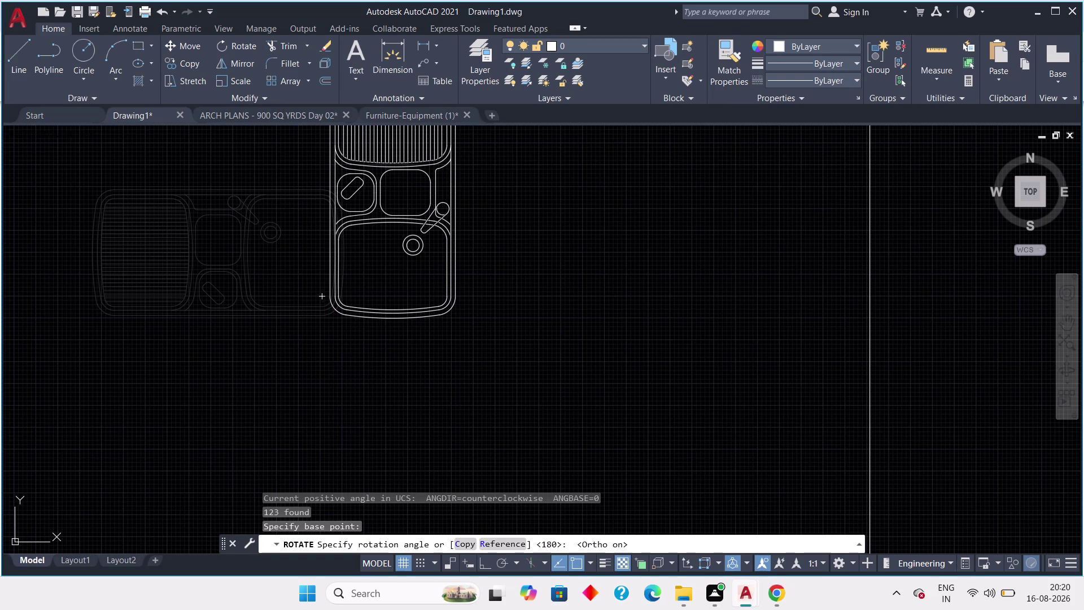
click(312, 347)
scroll(down, 3)
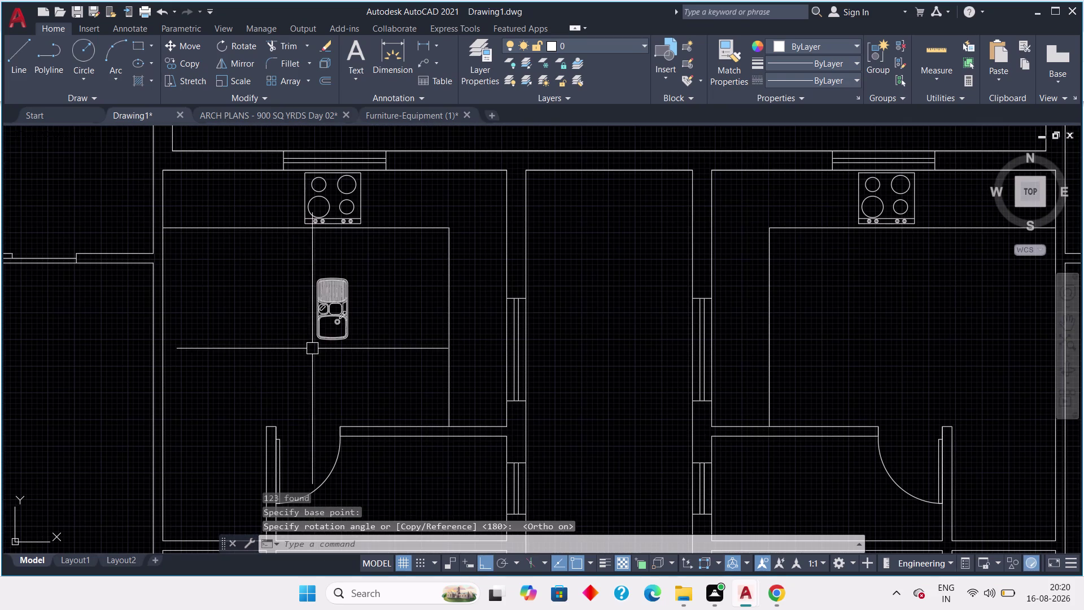
key(Escape)
Pan closer and window-select the rotated sink.
middle_drag(335, 323, 350, 311)
scroll(up, 3)
middle_drag(378, 295, 392, 287)
drag(374, 189, 333, 249)
click(225, 381)
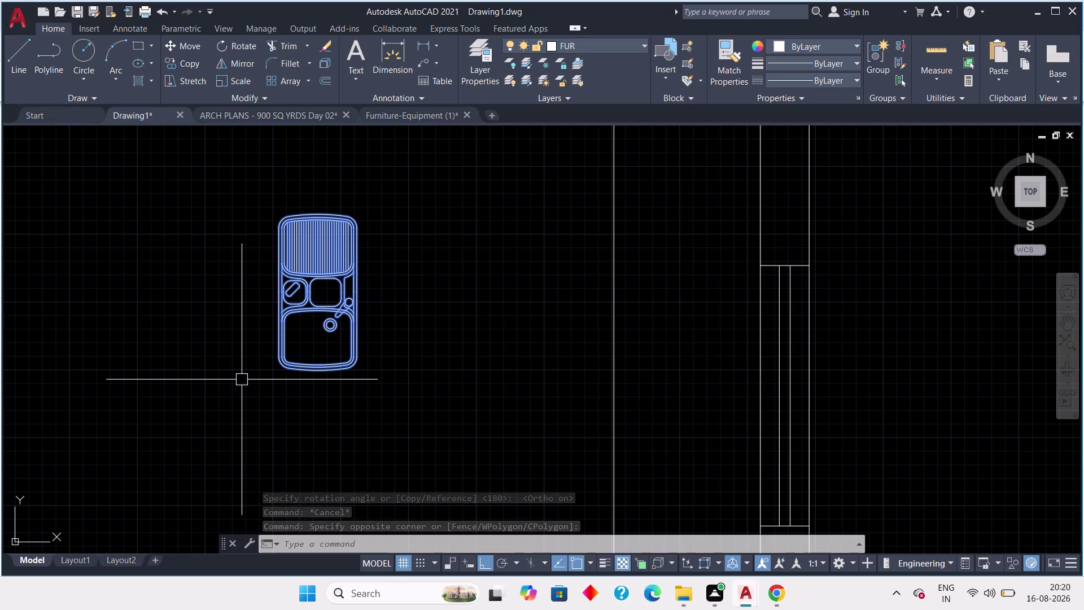
Move the upright sink against the kitchen's right wall with Ortho off.
text(m)
key(space)
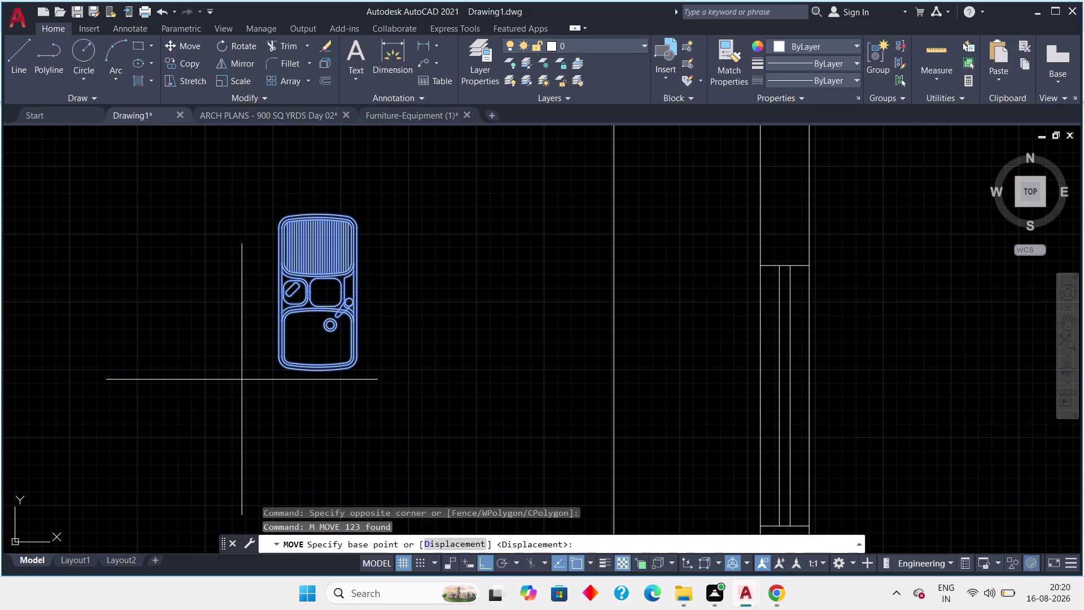
click(348, 366)
scroll(down, 3)
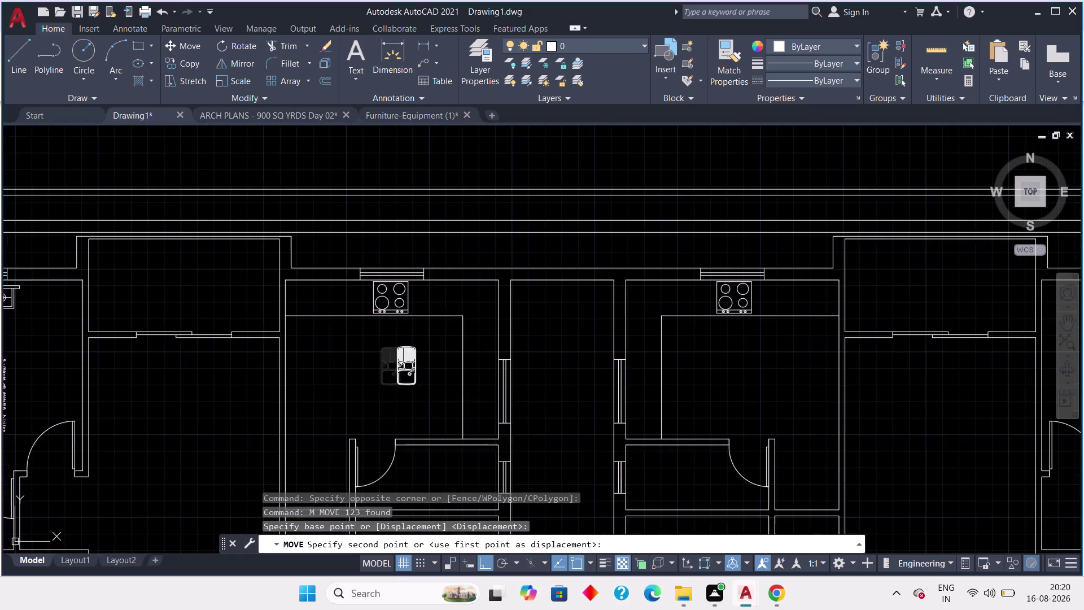
middle_drag(457, 419, 393, 377)
scroll(up, 3)
scroll(down, 3)
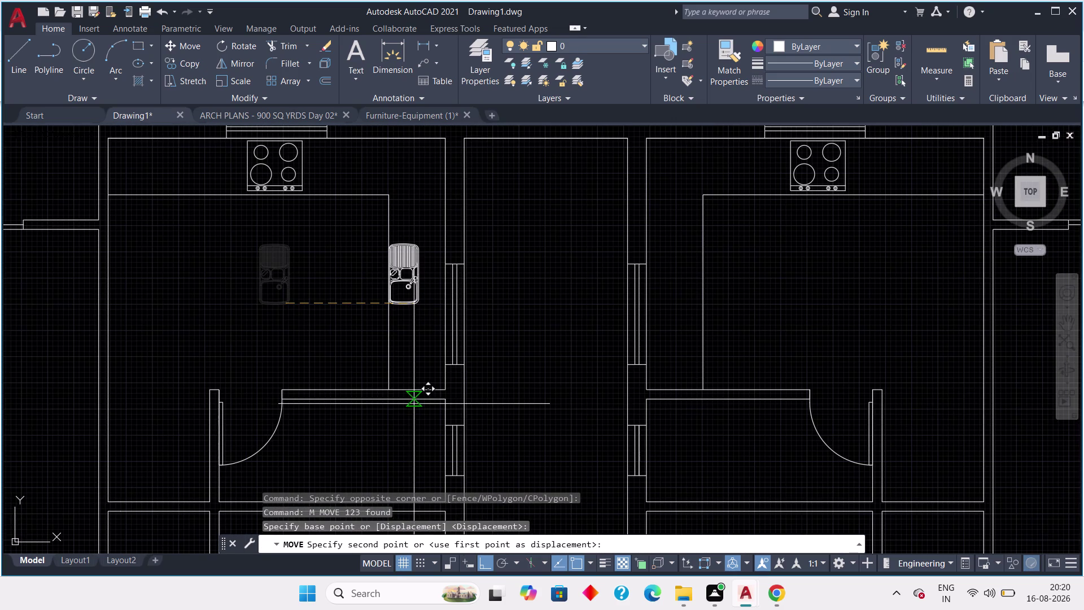
key(F8)
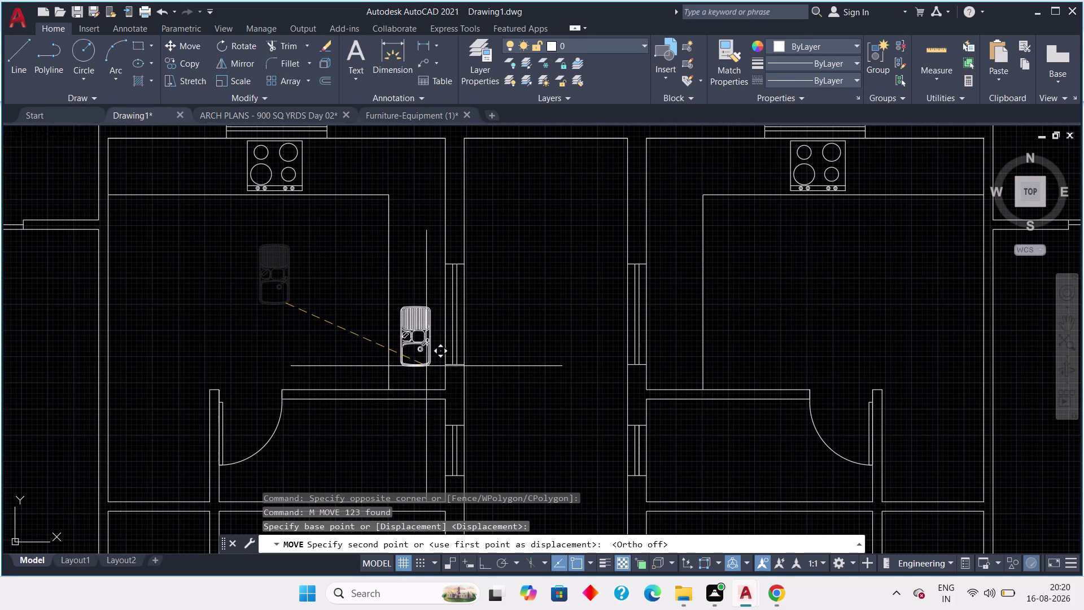
click(428, 362)
key(Escape)
Reselect the moved sink and start SCALE with a base point.
scroll(up, 3)
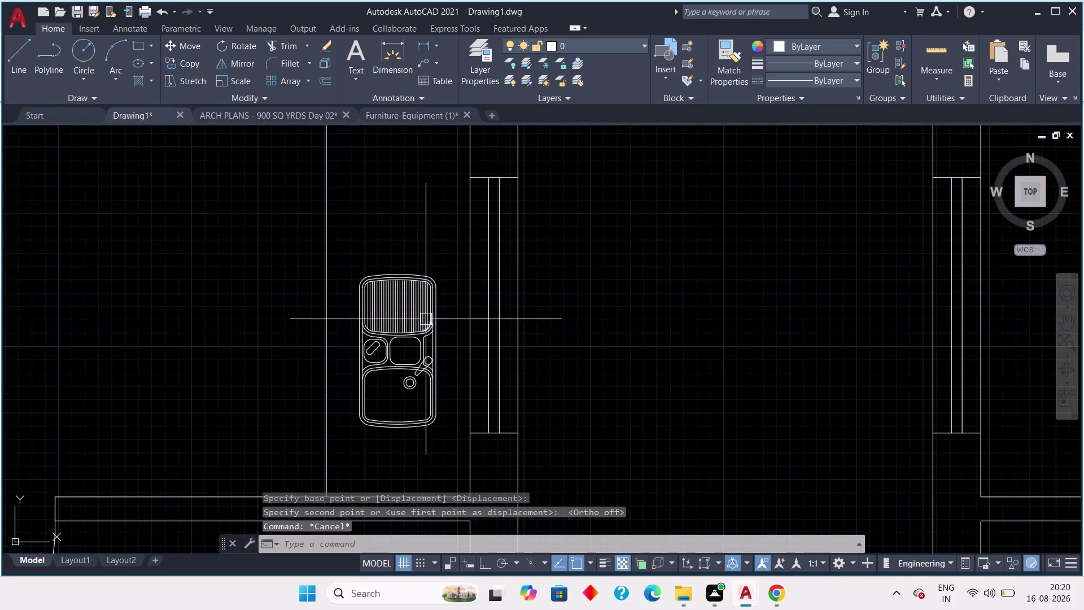
click(445, 264)
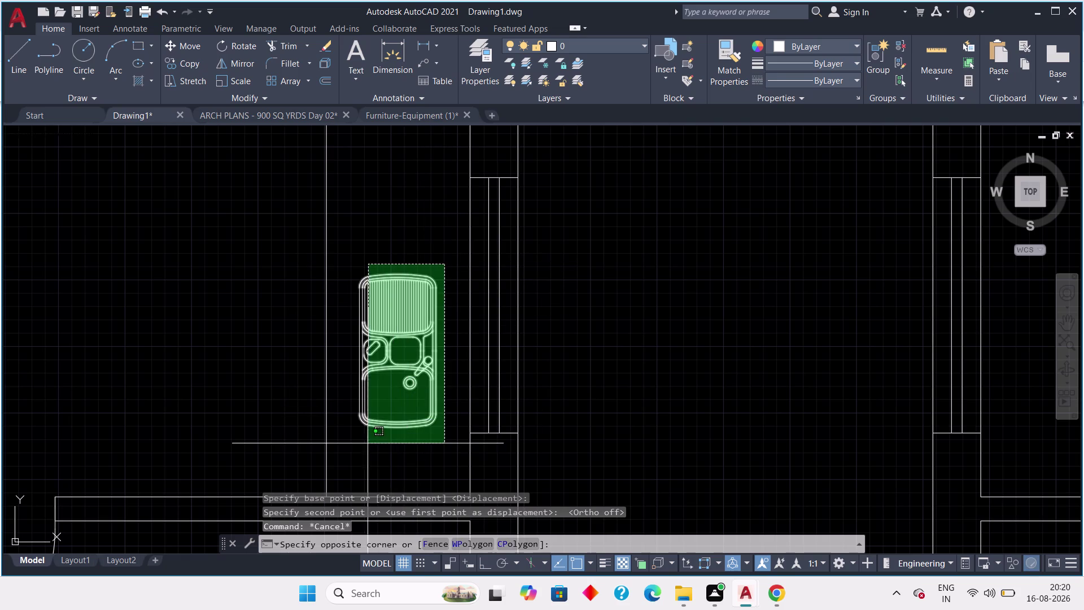
click(354, 443)
key(s)
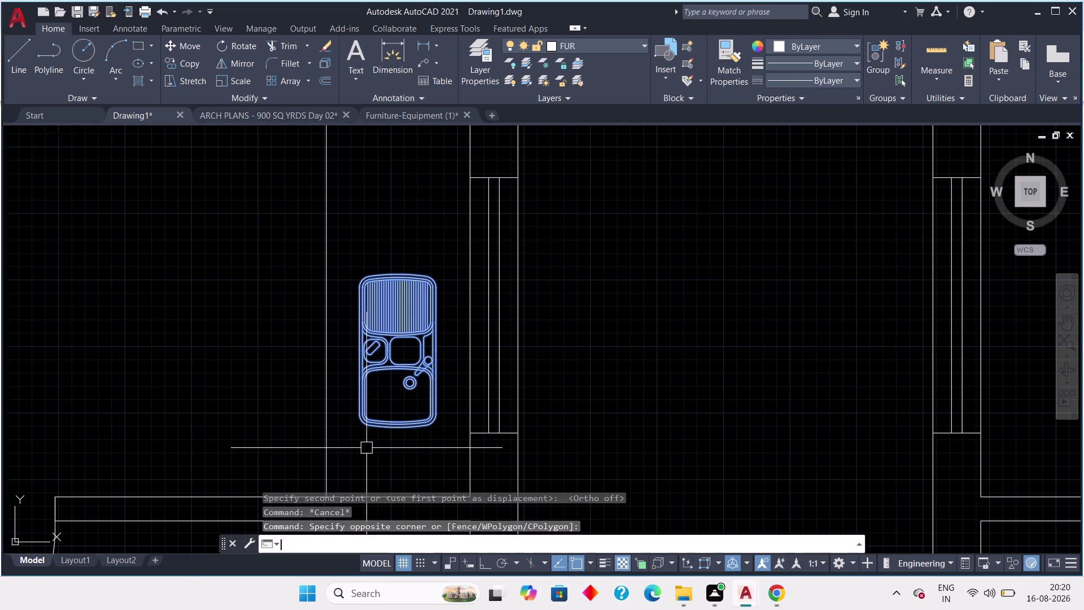
key(c)
key(space)
click(435, 271)
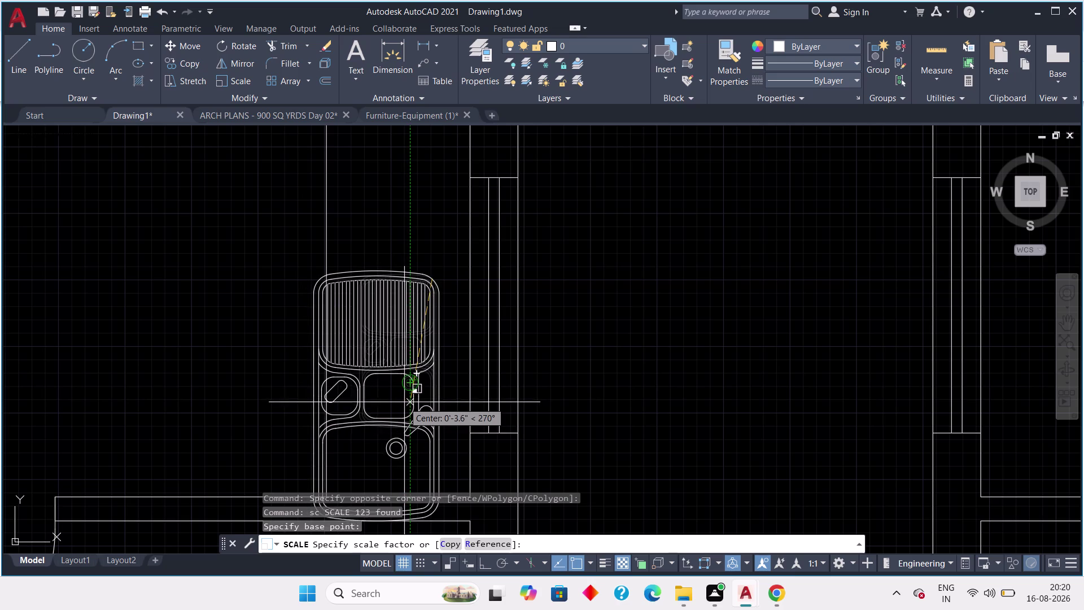
Enlarge the sink to its new size and clear an accidental selection.
click(404, 402)
scroll(down, 3)
middle_drag(401, 392, 399, 324)
scroll(up, 3)
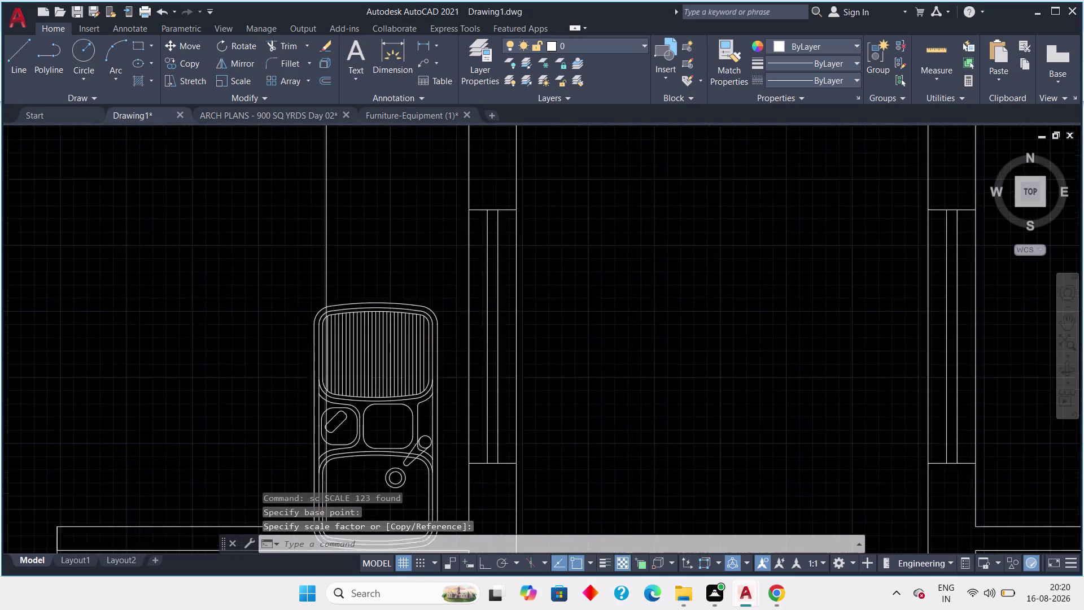
drag(426, 281, 420, 294)
click(395, 344)
middle_drag(391, 378, 393, 241)
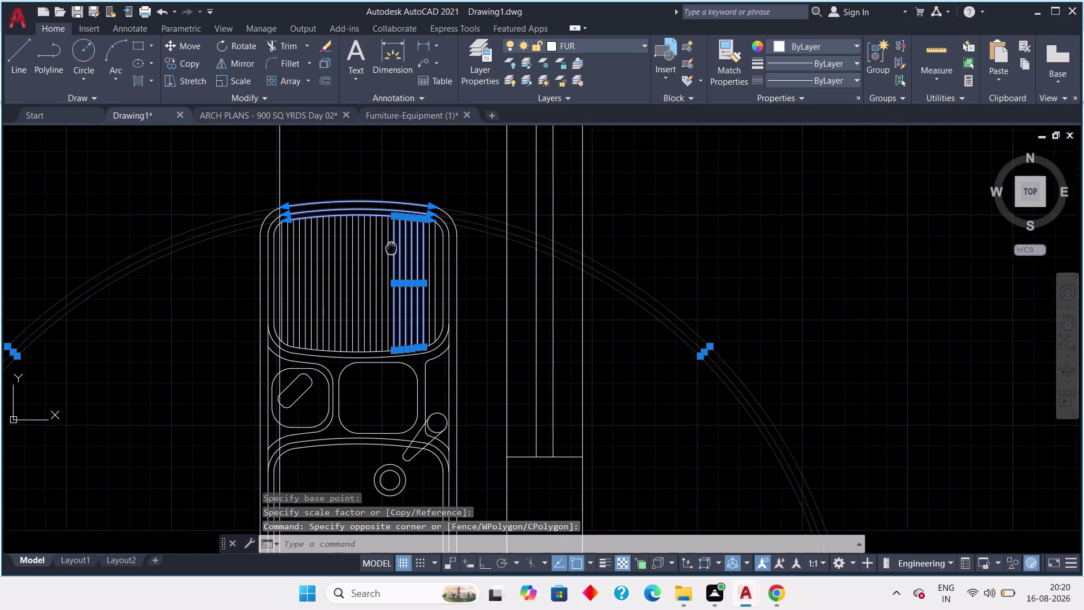
middle_drag(392, 242, 395, 236)
scroll(down, 3)
key(Escape)
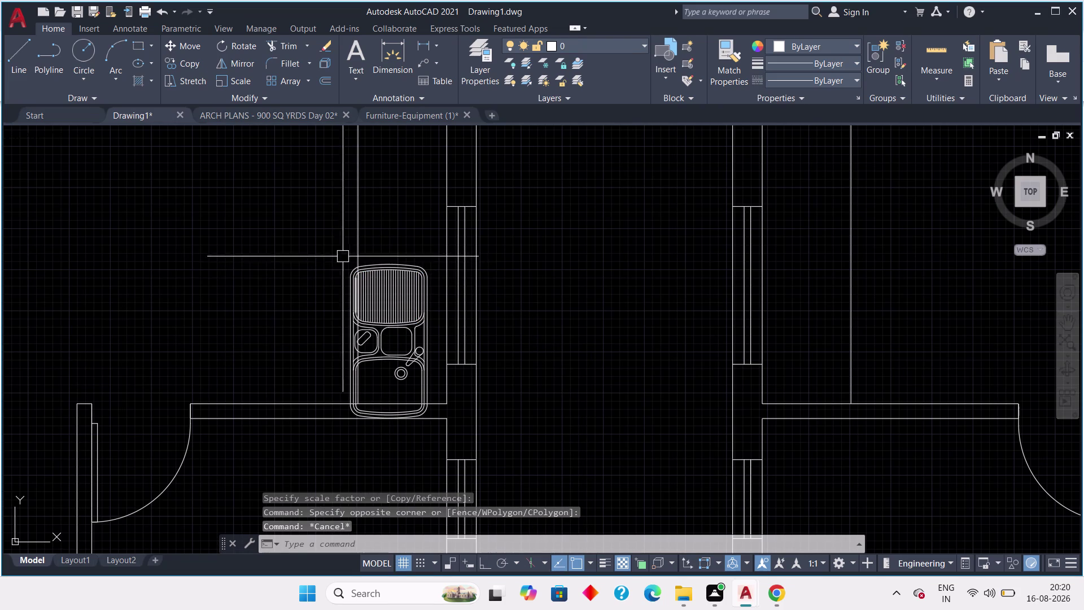
Reselect the sink and start moving it from a base point.
drag(334, 252, 346, 260)
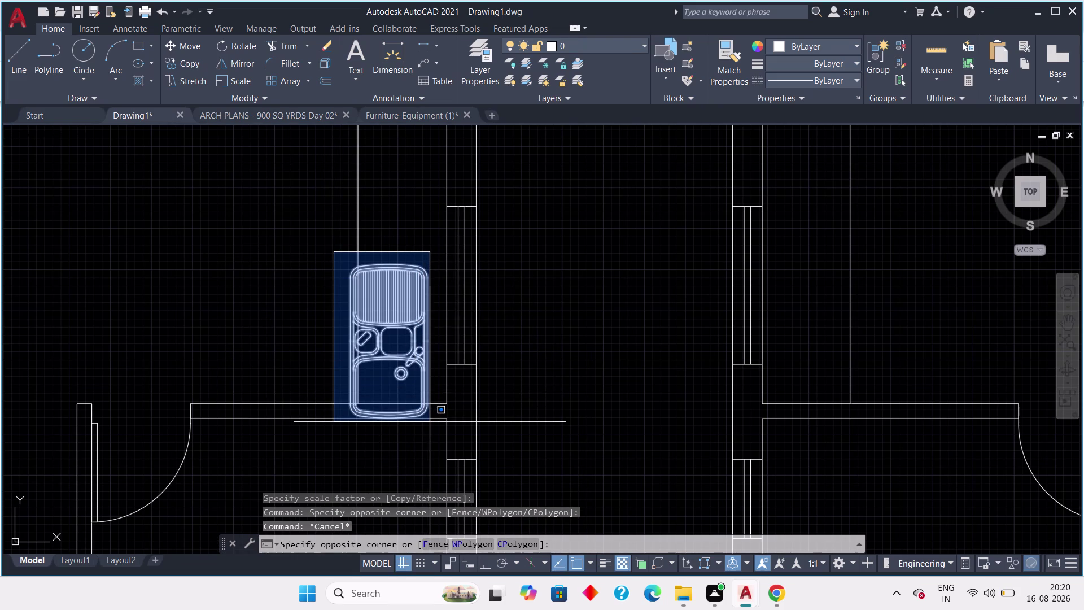
click(433, 422)
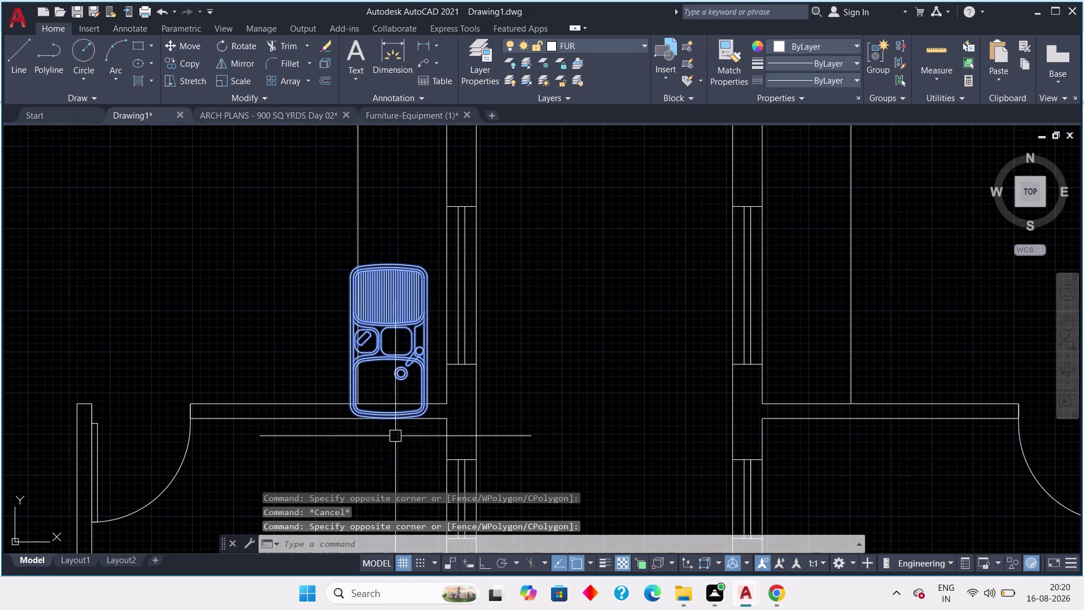
text(m)
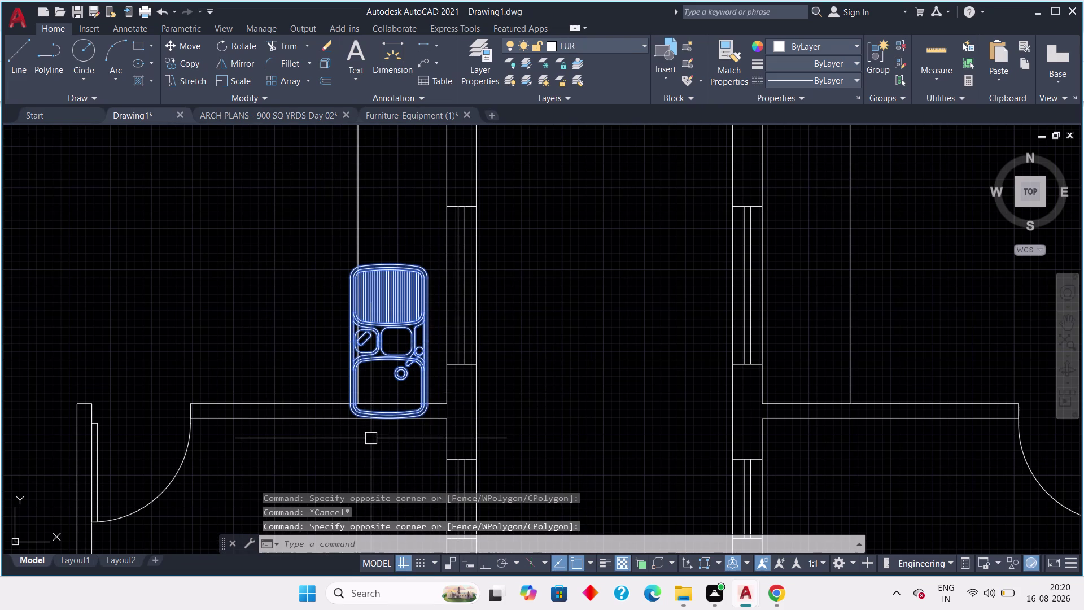
key(space)
click(388, 264)
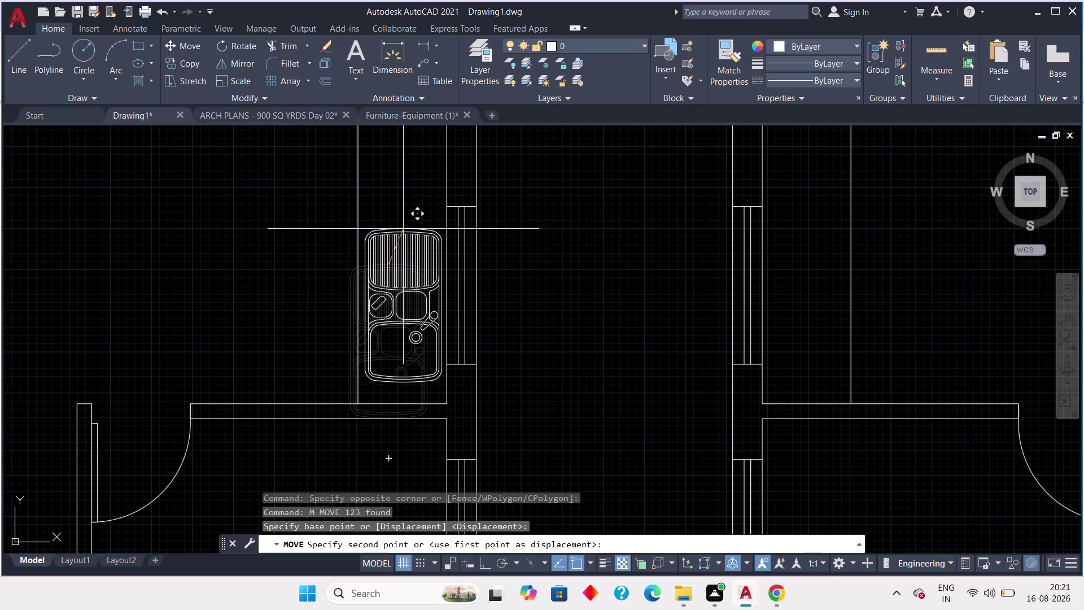
Set the sink down higher on the kitchen's side wall and end the move.
click(403, 229)
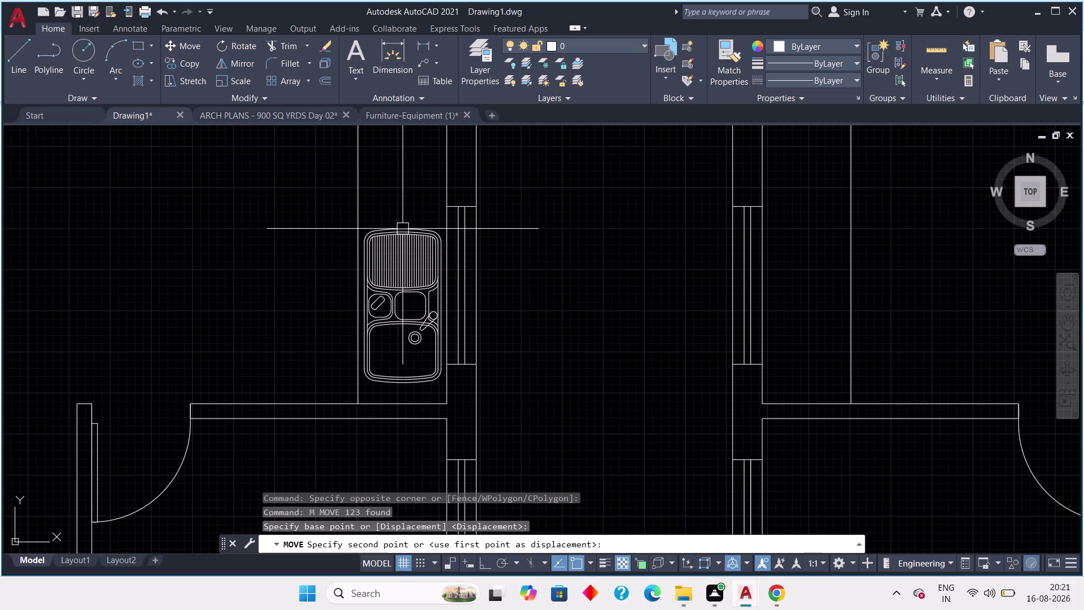
scroll(down, 3)
middle_drag(279, 300, 262, 304)
key(Escape)
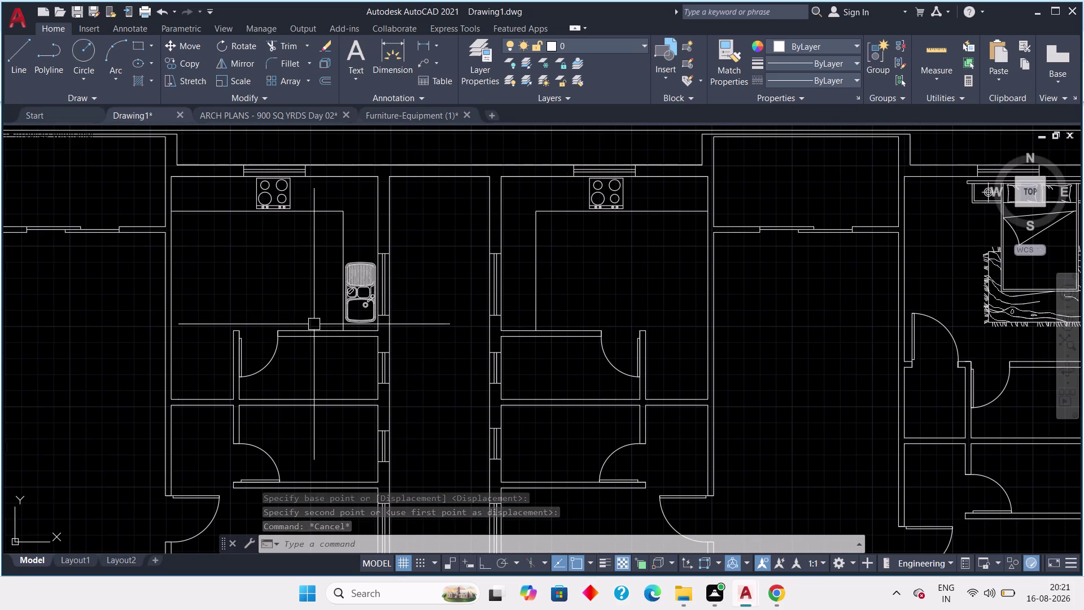
scroll(up, 3)
middle_drag(303, 324, 138, 307)
scroll(up, 3)
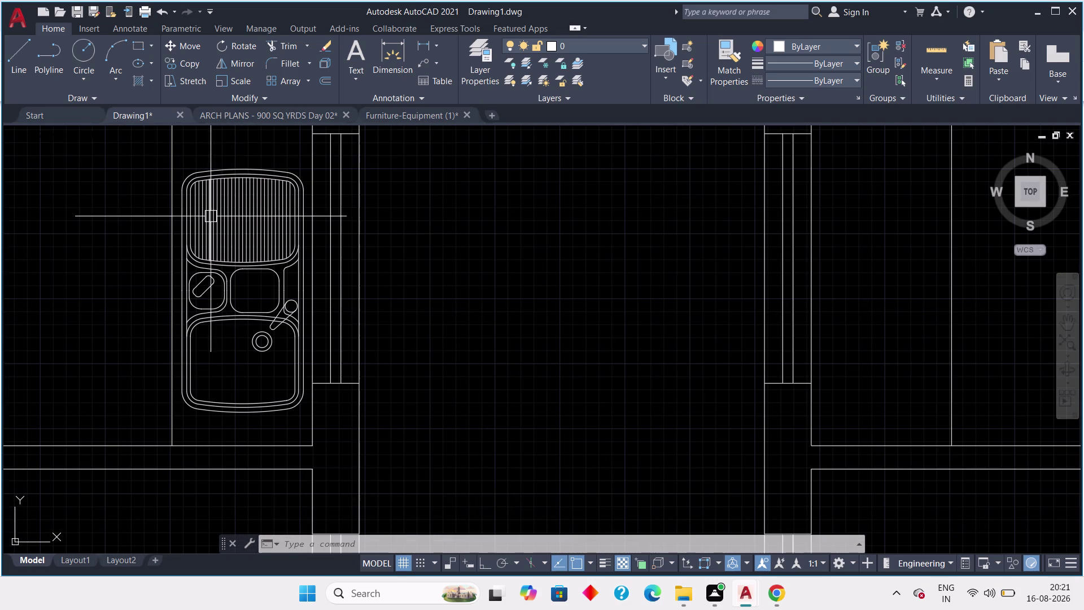
Window-select the whole sink again and check it beside the wall.
click(239, 145)
click(205, 210)
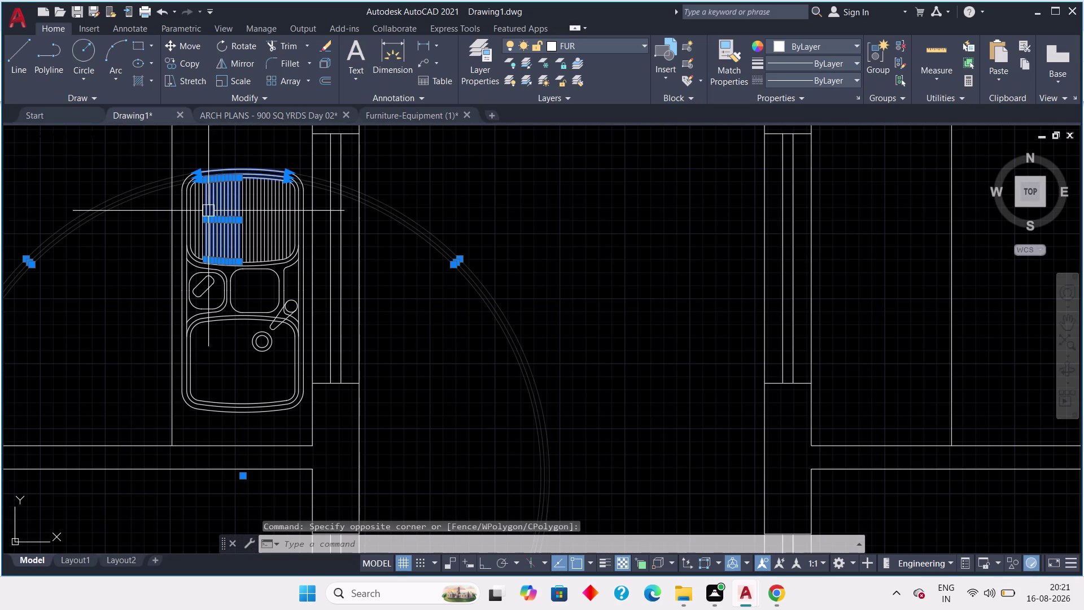
key(Escape)
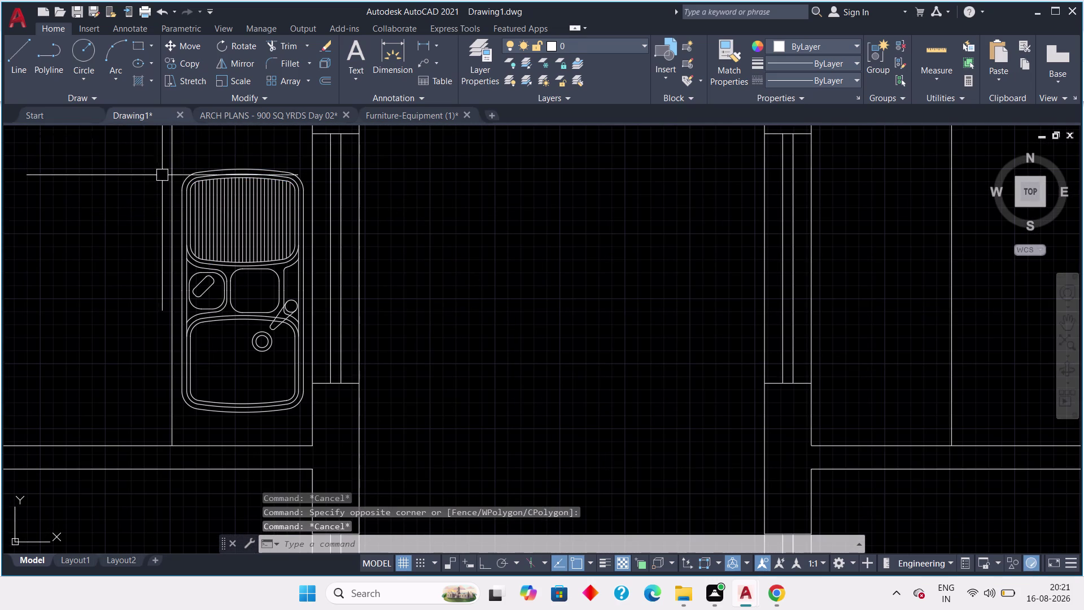
drag(157, 169, 165, 173)
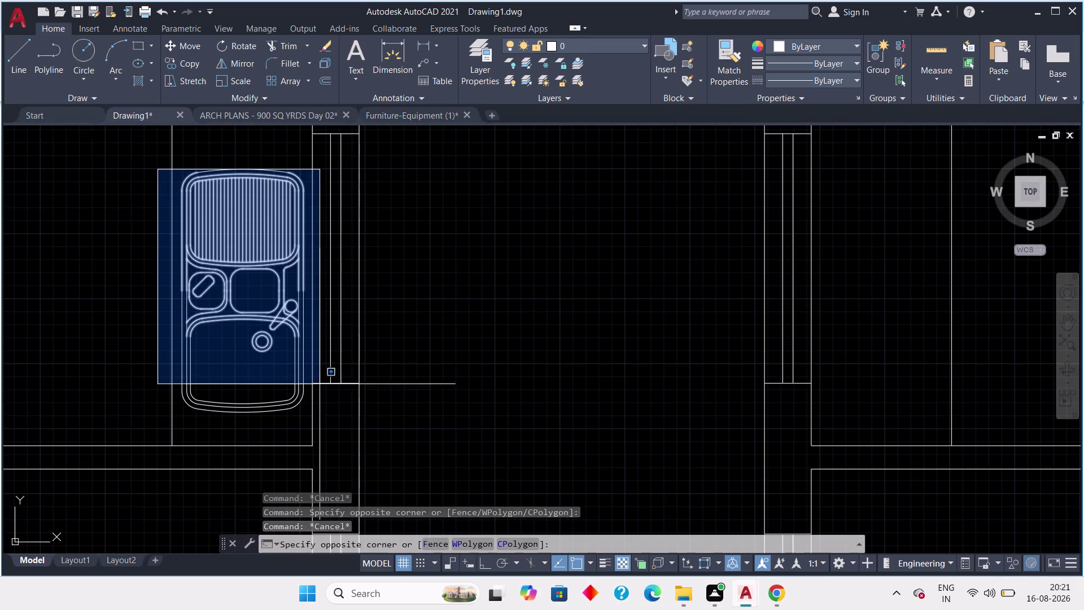
click(313, 421)
scroll(up, 3)
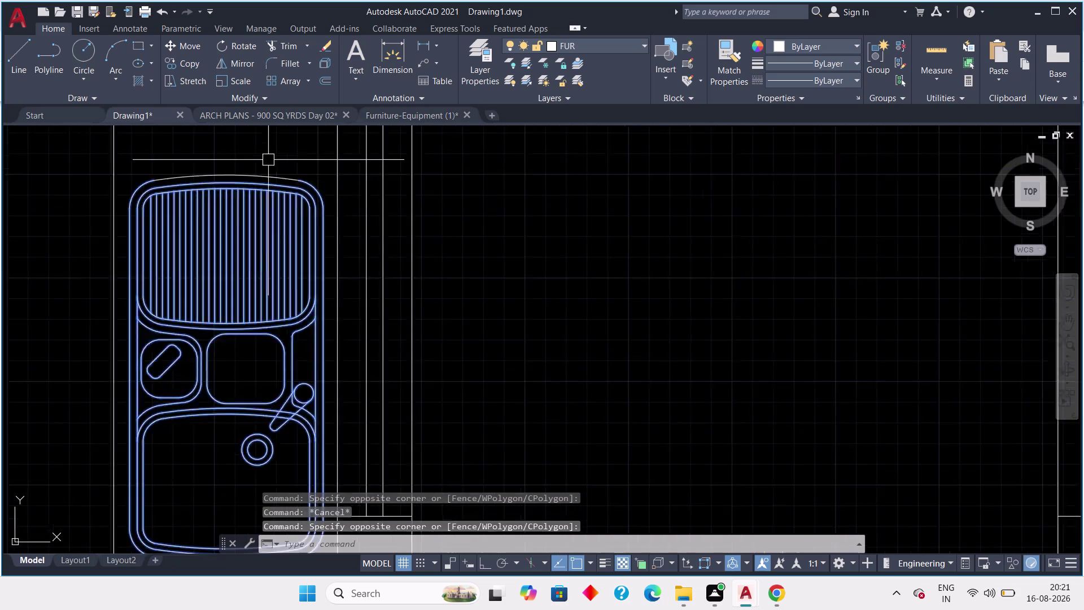
scroll(up, 3)
click(266, 205)
scroll(down, 3)
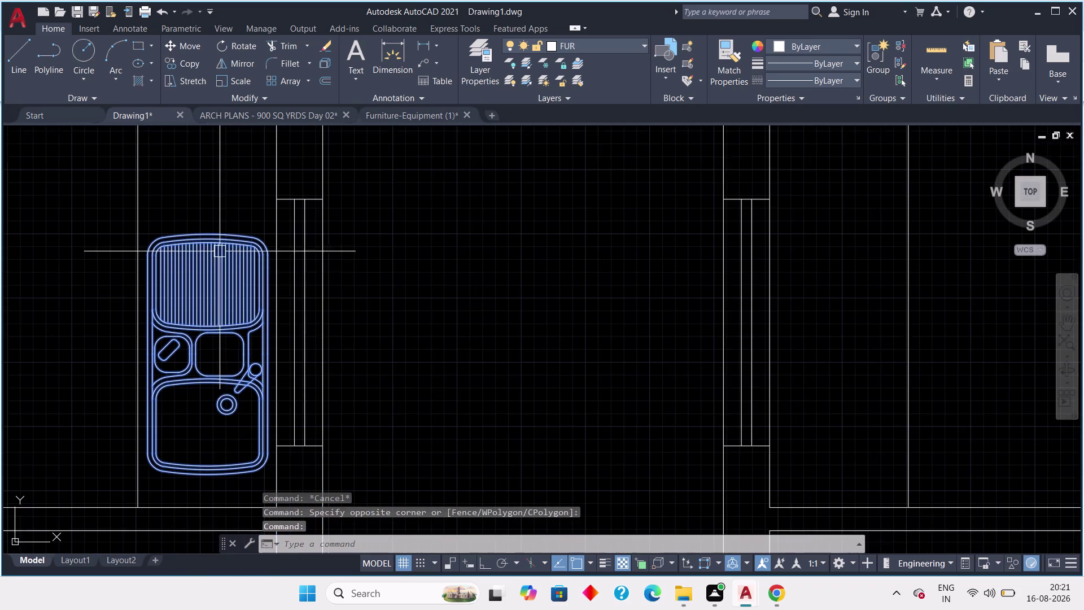
middle_drag(240, 310, 262, 236)
scroll(down, 3)
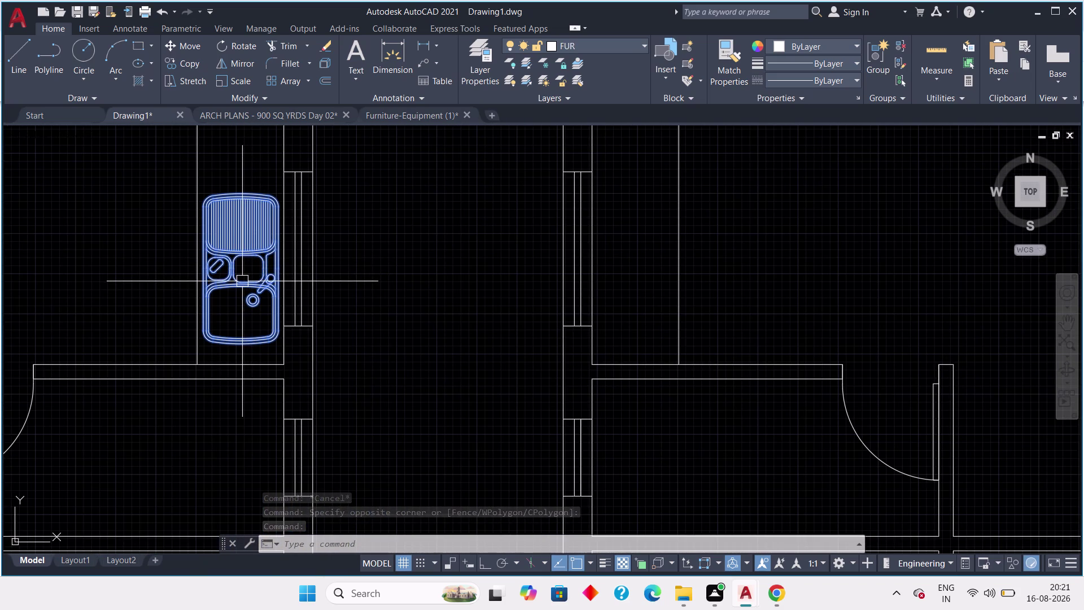
Cancel an accidentally started CIRCLE command.
key(c)
text(o)
key(space)
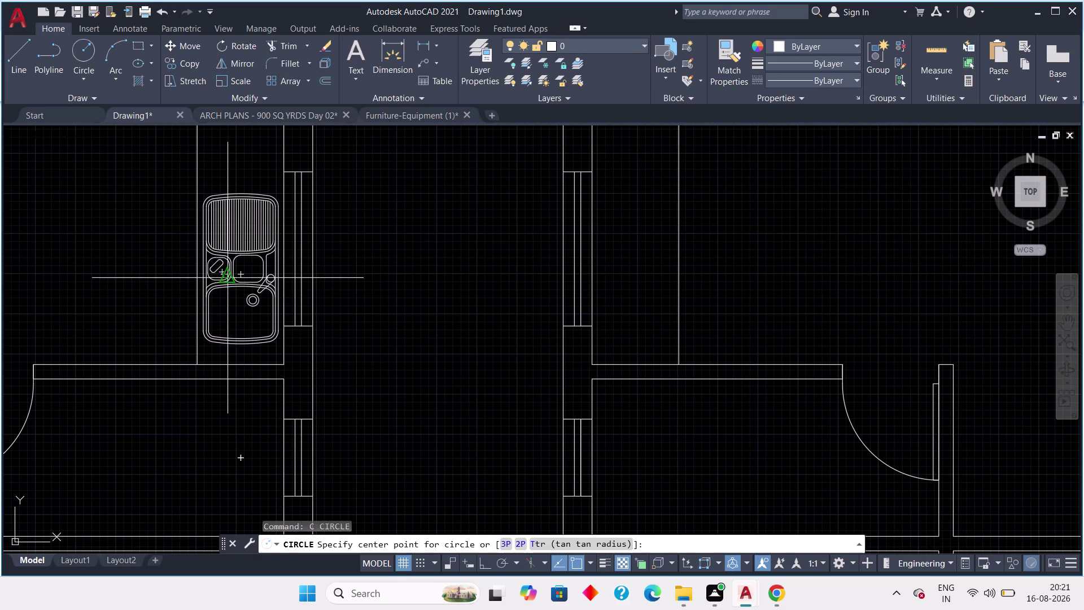
click(227, 278)
middle_click(321, 291)
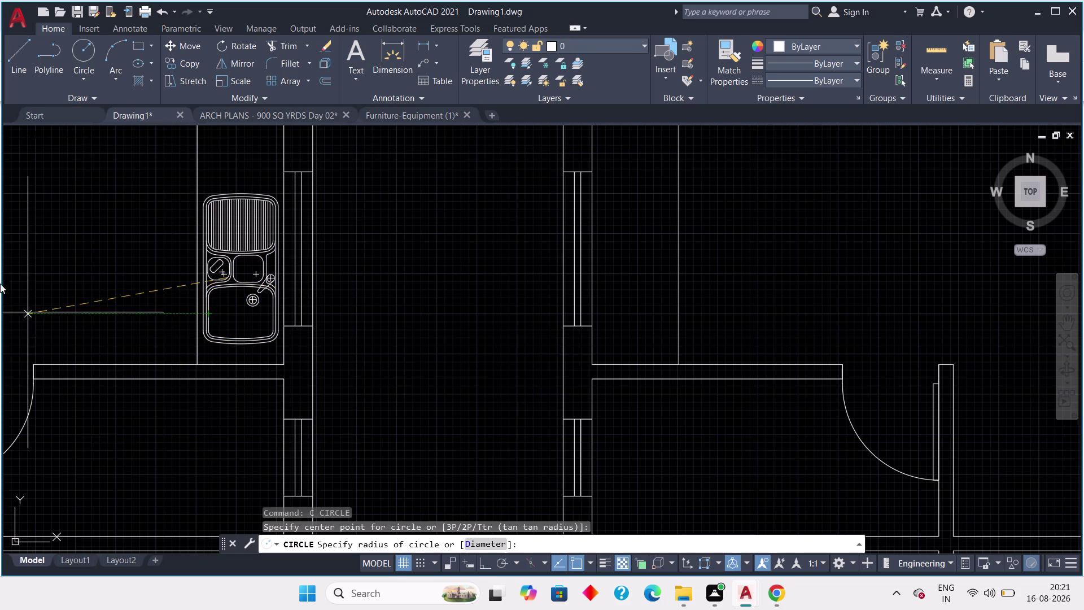
key(Escape)
Window-select the whole double-bowl sink in the left kitchen.
scroll(up, 3)
drag(220, 225, 283, 296)
click(220, 211)
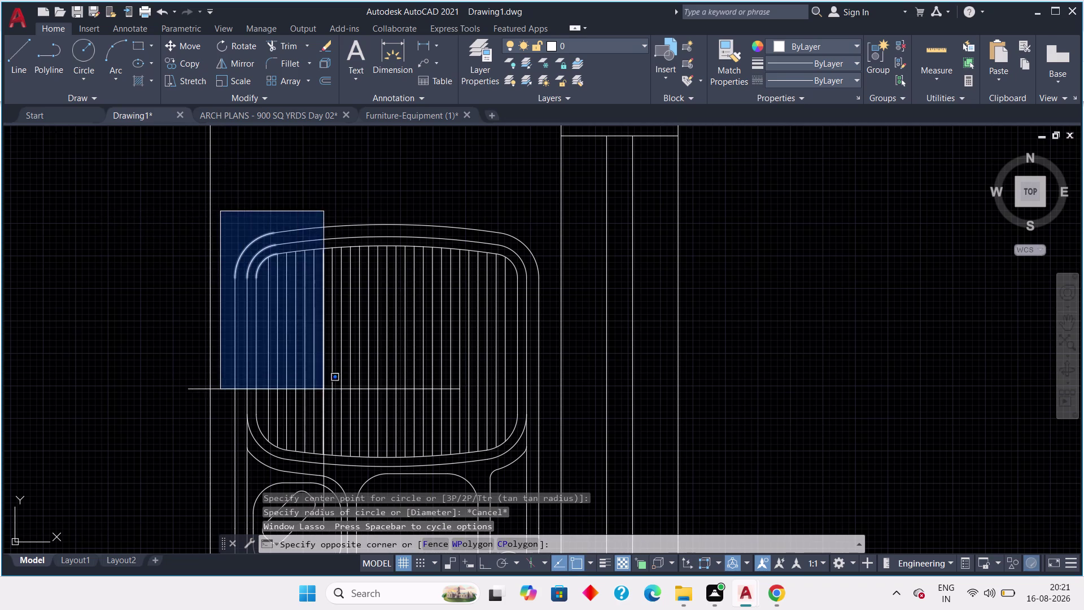
middle_drag(340, 395, 280, 298)
scroll(down, 3)
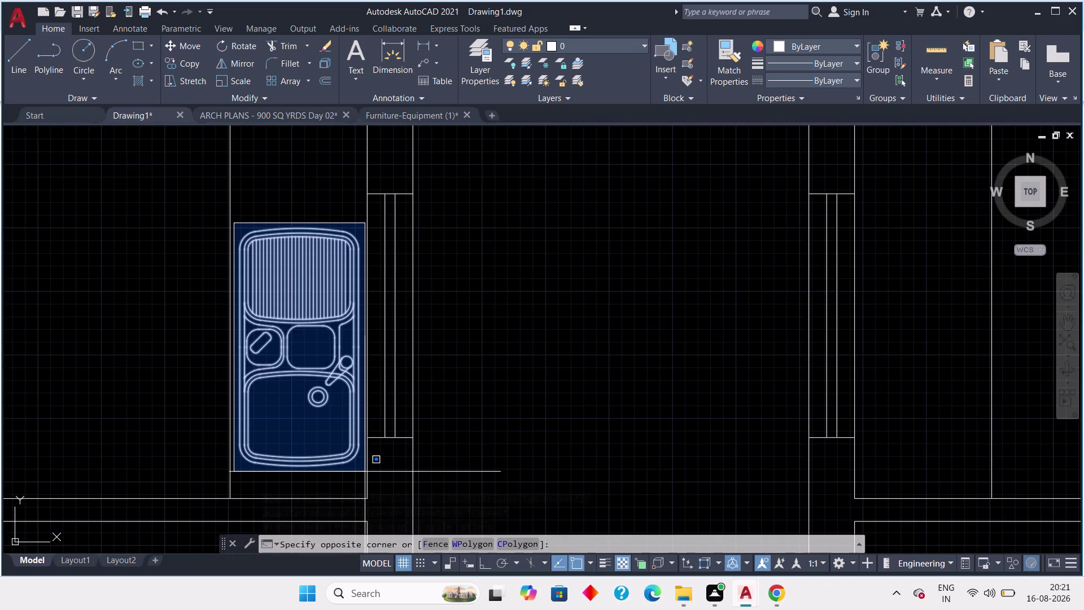
click(364, 472)
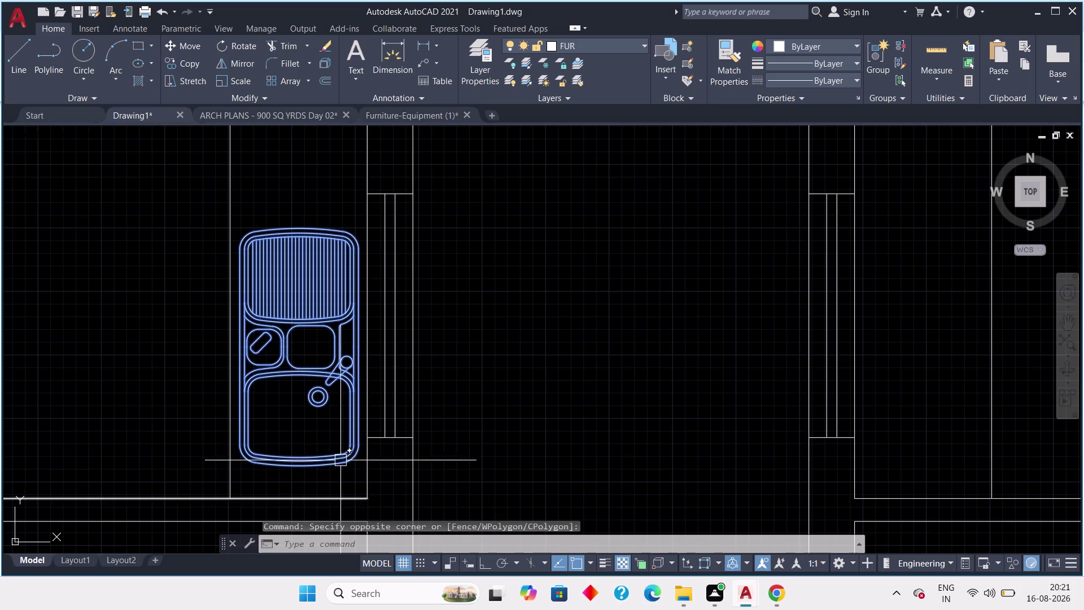
scroll(up, 3)
scroll(down, 3)
scroll(up, 3)
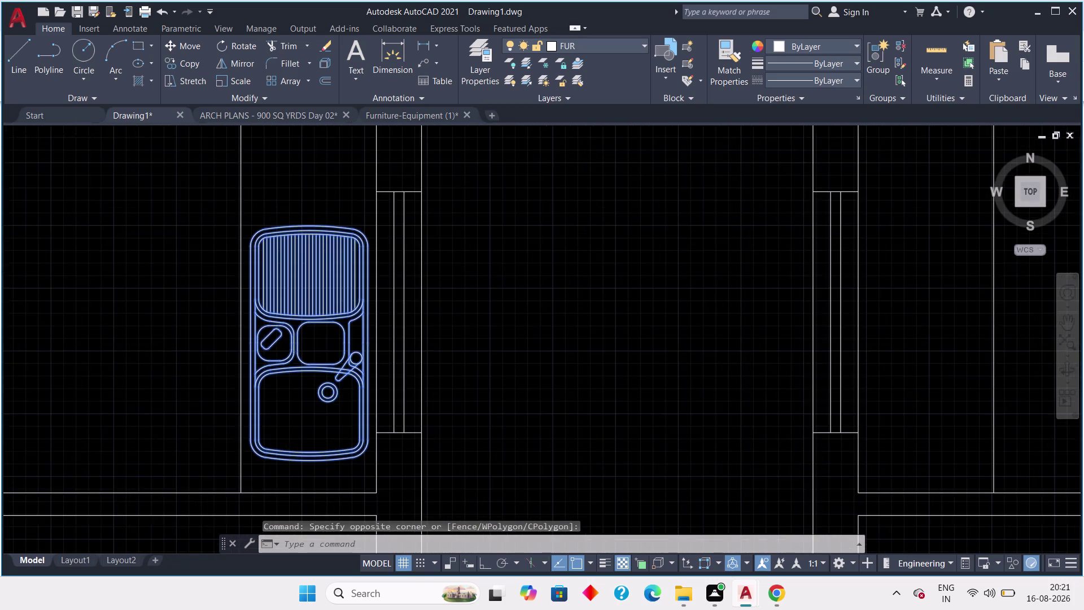
middle_drag(323, 459, 339, 470)
scroll(down, 3)
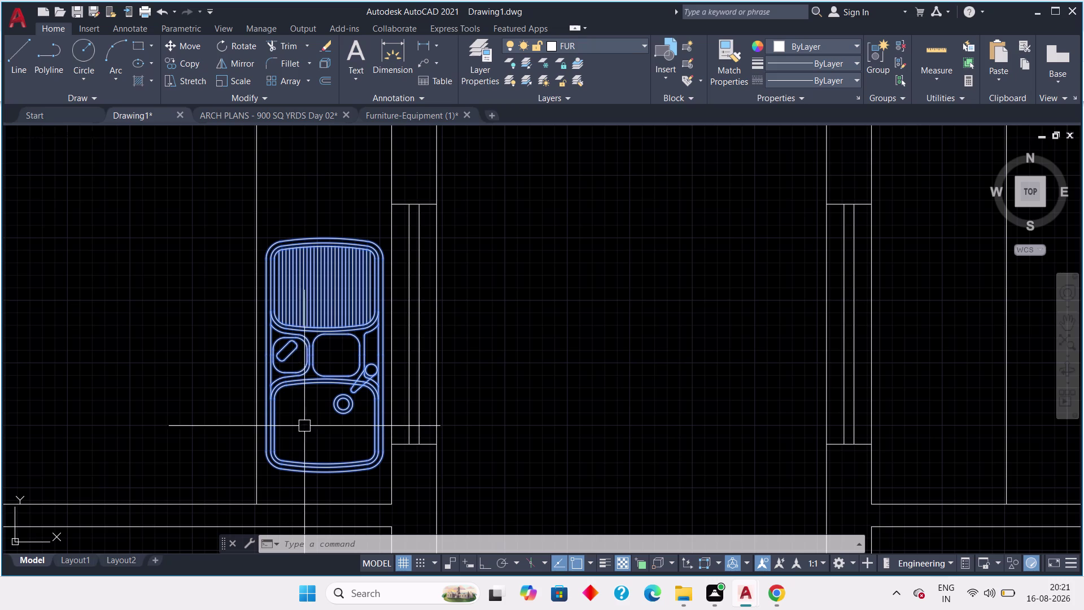
Copy the sink with CO into the neighbouring kitchen, below its hob.
key(c)
key(o)
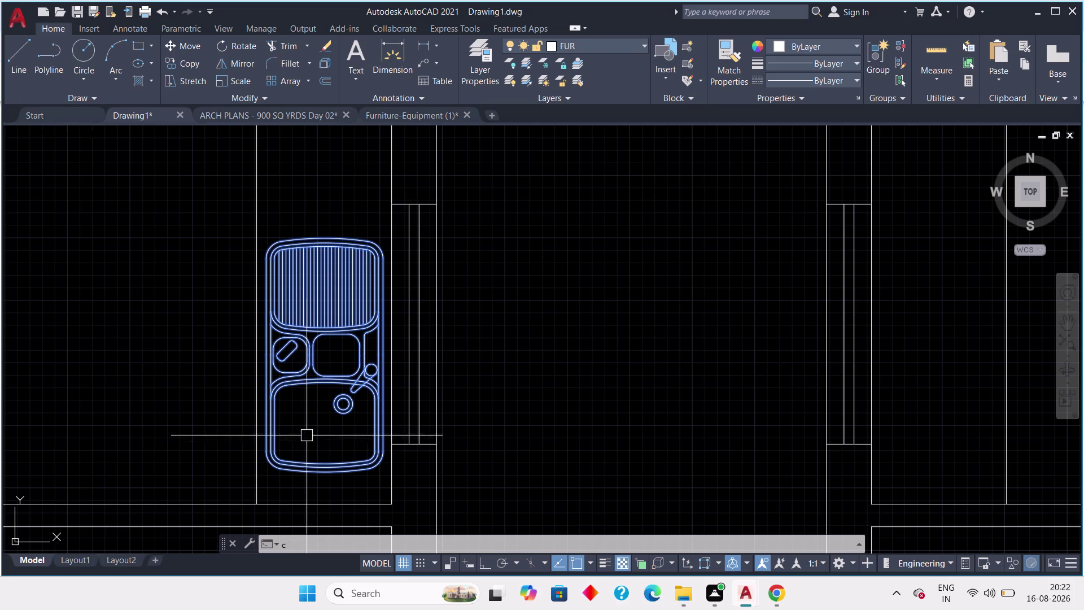
key(space)
click(320, 368)
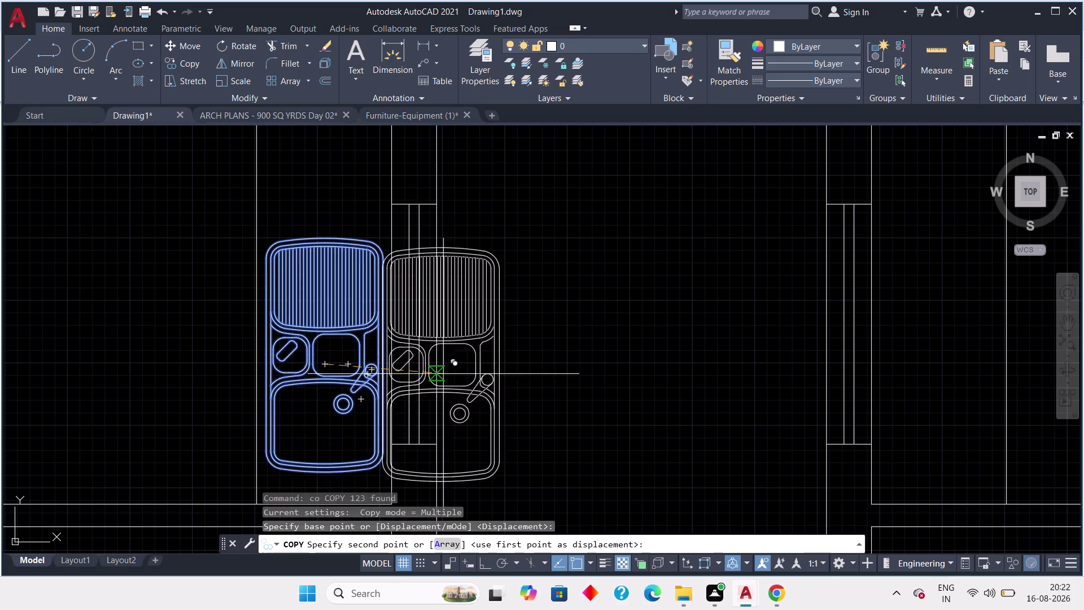
scroll(down, 3)
middle_drag(496, 380, 242, 321)
middle_drag(290, 327, 382, 327)
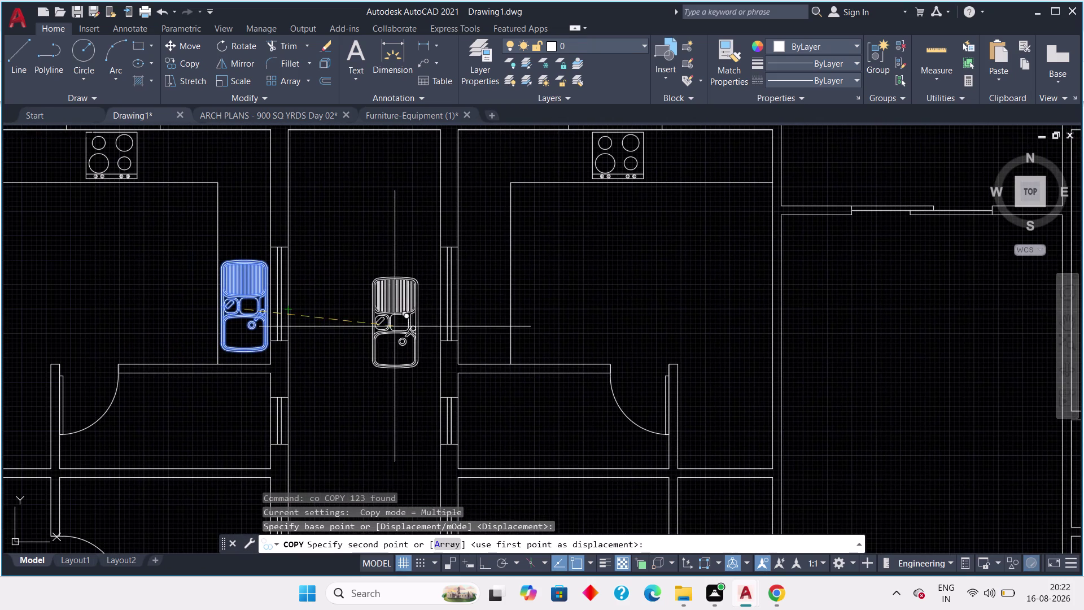
middle_drag(502, 321, 351, 321)
scroll(down, 3)
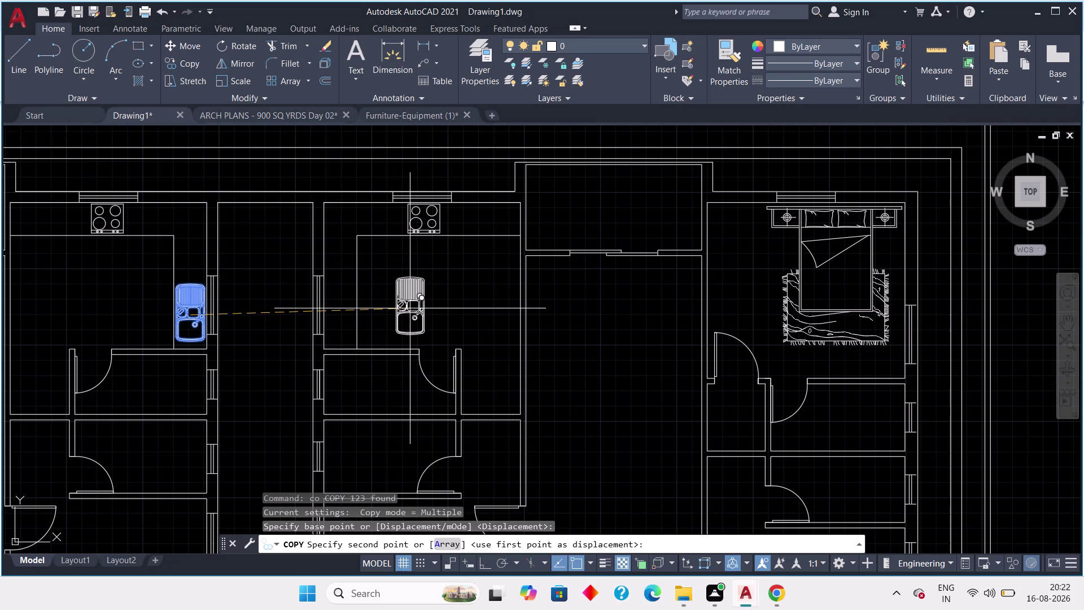
click(410, 308)
key(Escape)
middle_drag(426, 319, 417, 308)
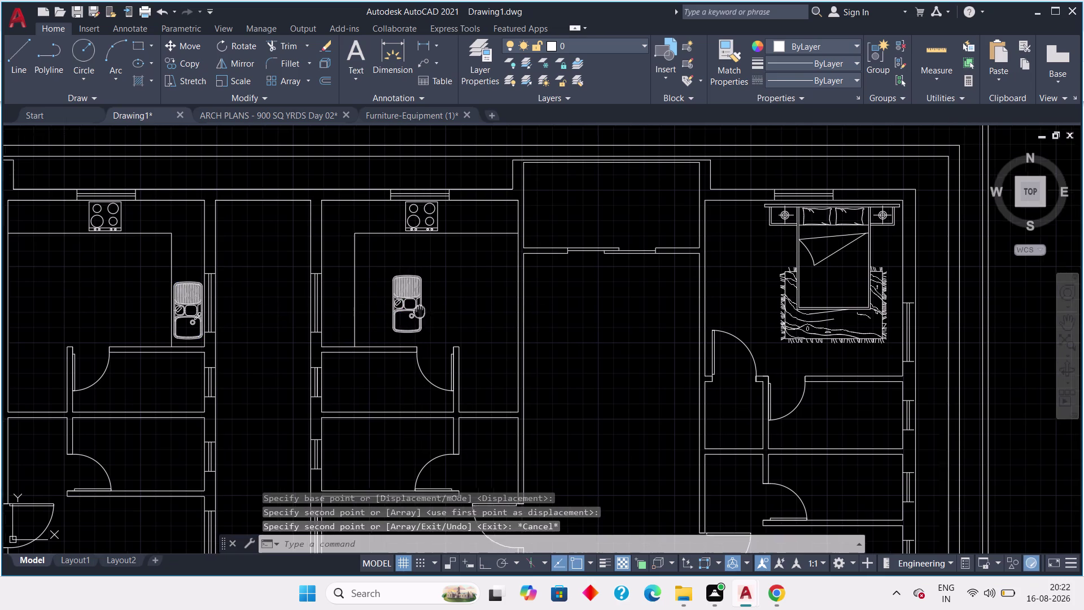
middle_drag(418, 308, 393, 280)
drag(405, 225, 371, 254)
Start a COPY of the selected SINK-100 sink and pan over to the kitchens.
click(345, 307)
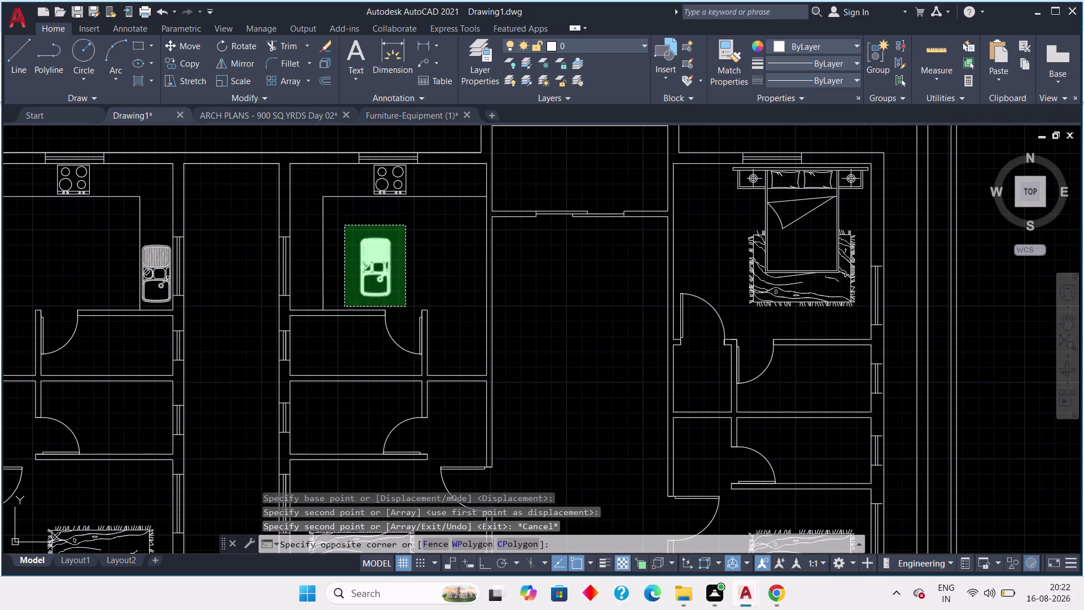
key(c)
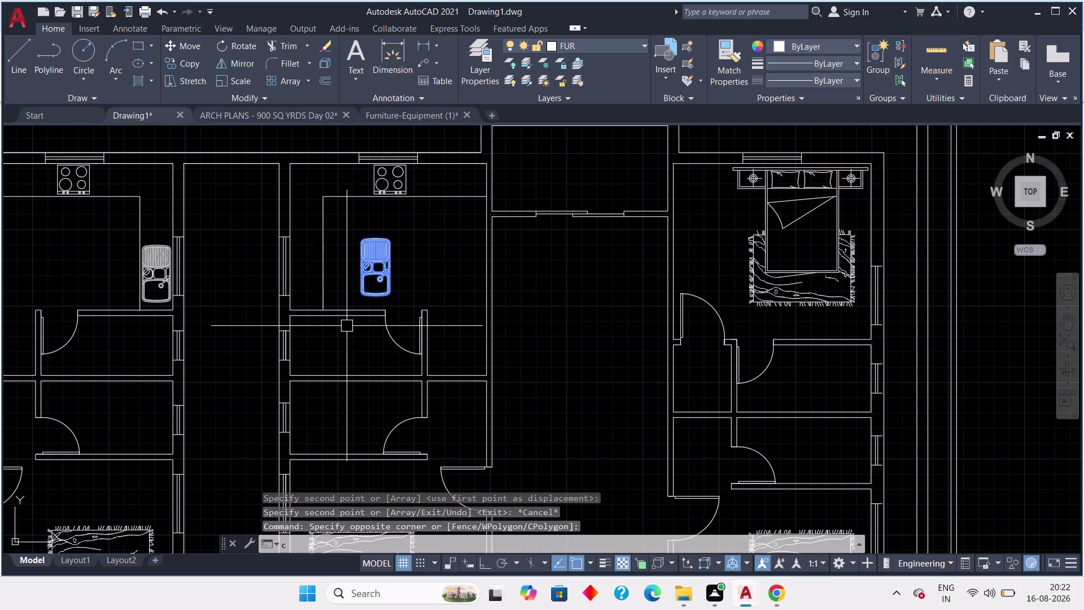
text(o)
key(space)
scroll(down, 3)
middle_drag(360, 346, 336, 187)
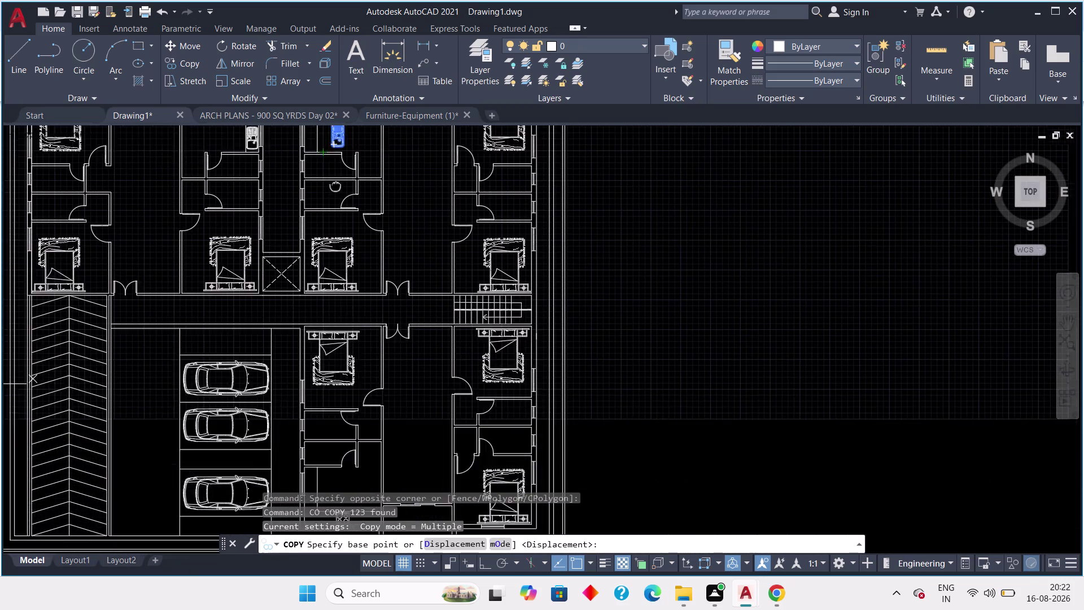
middle_drag(336, 186, 326, 290)
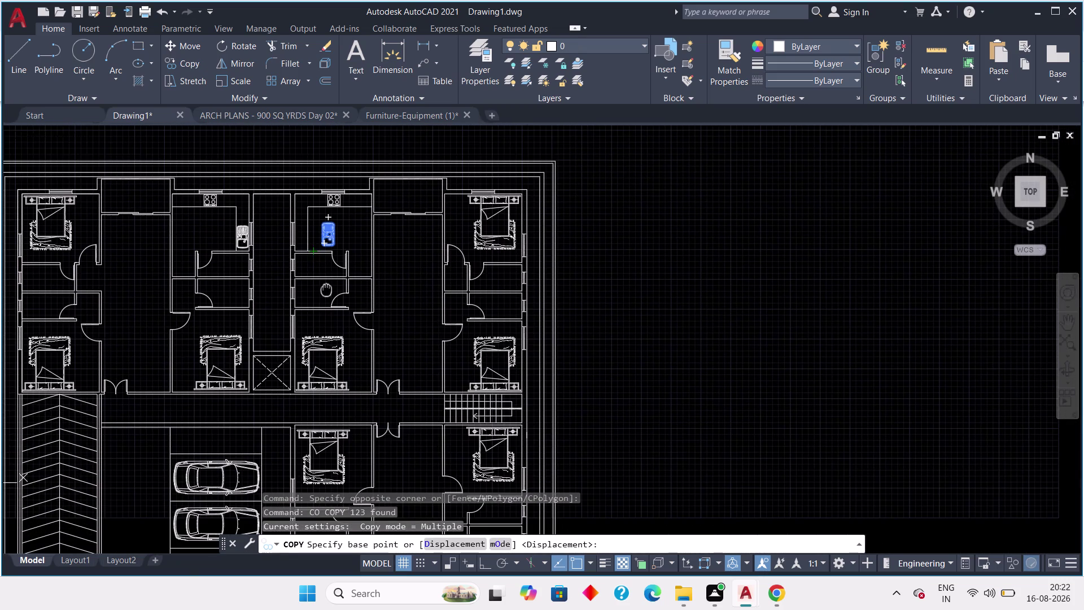
middle_drag(326, 291, 297, 140)
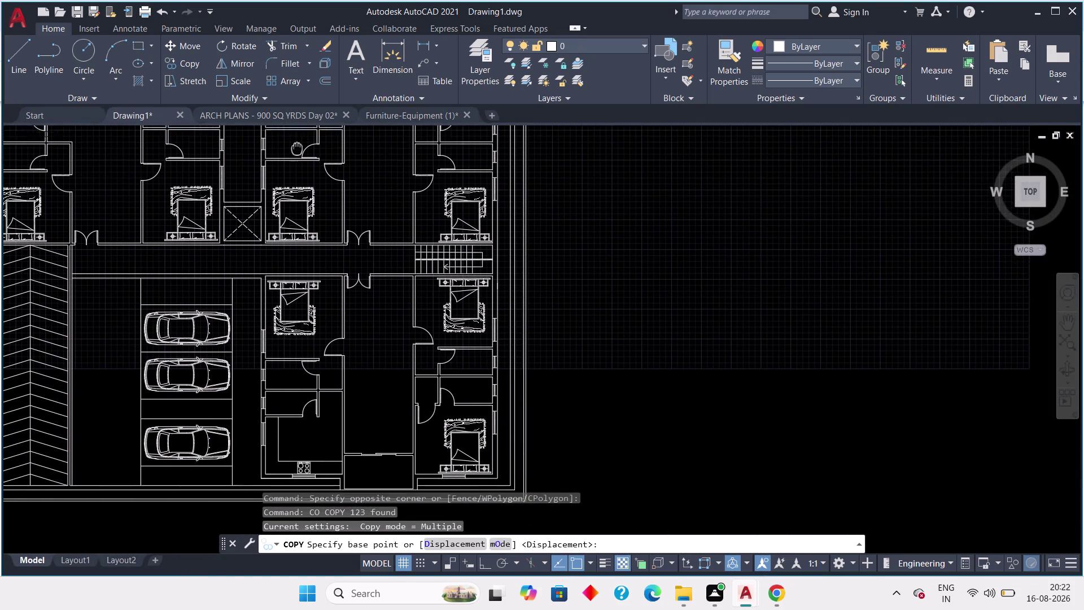
middle_drag(297, 140, 294, 226)
scroll(up, 3)
middle_drag(311, 169, 309, 207)
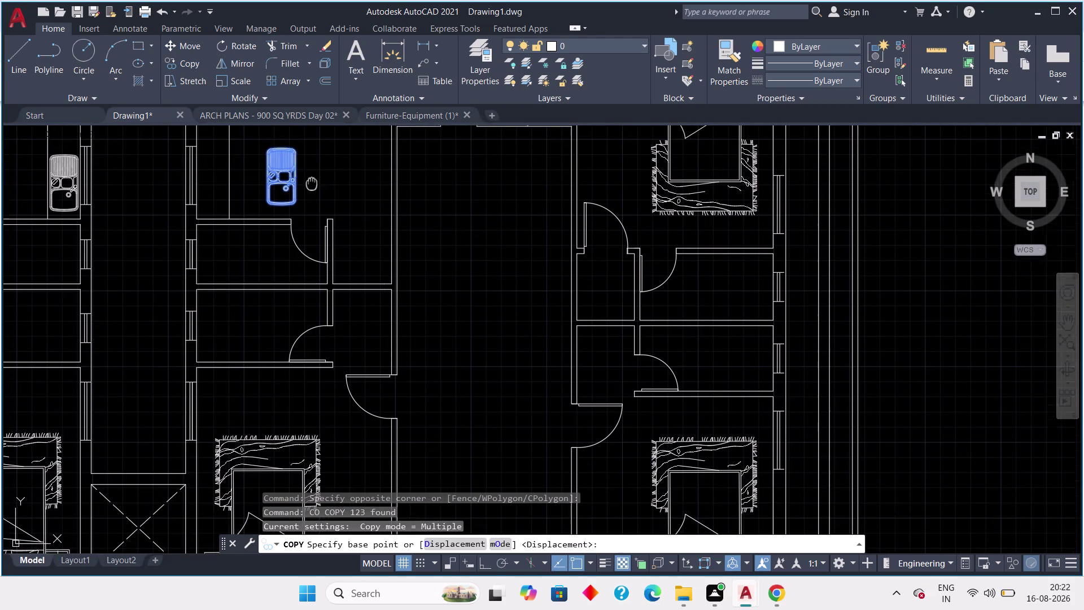
middle_drag(309, 207, 305, 225)
scroll(up, 3)
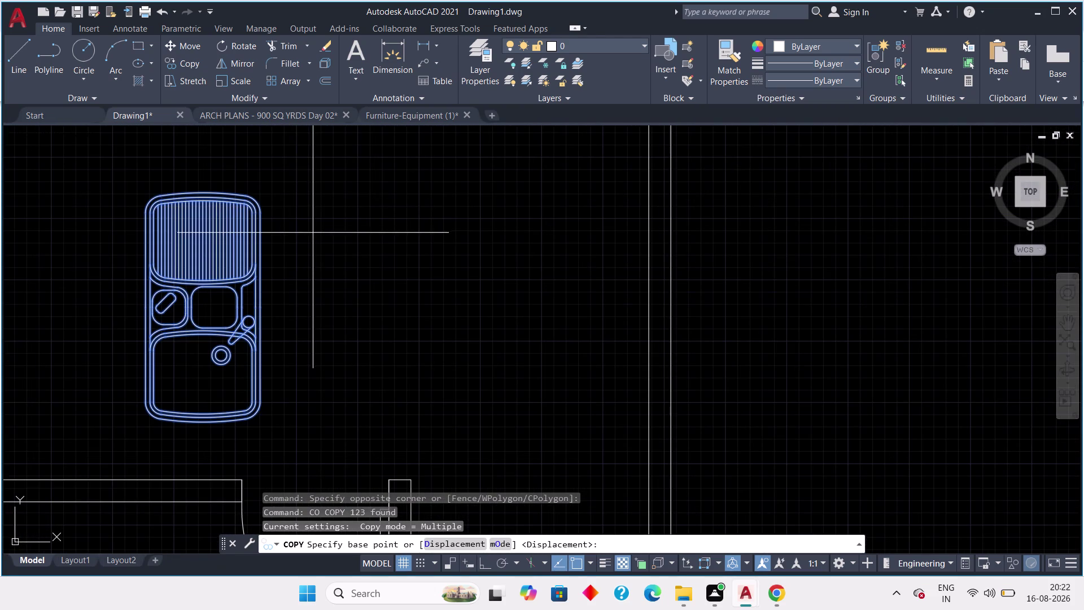
Pick a kitchen destination, cancel the copy with Esc, and window-select the sink.
key(r)
key(o)
key(space)
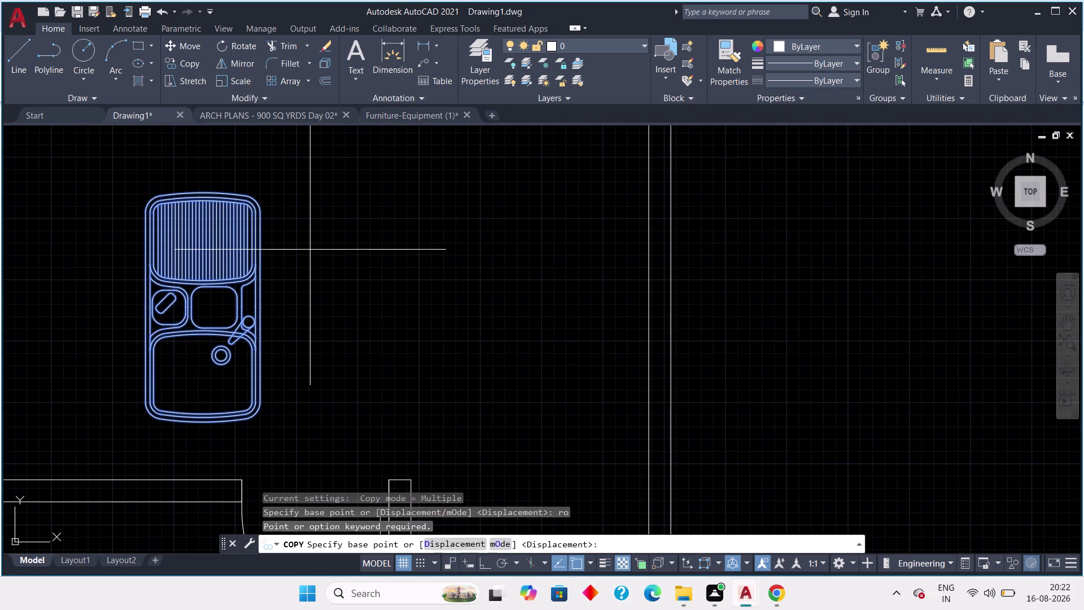
click(249, 415)
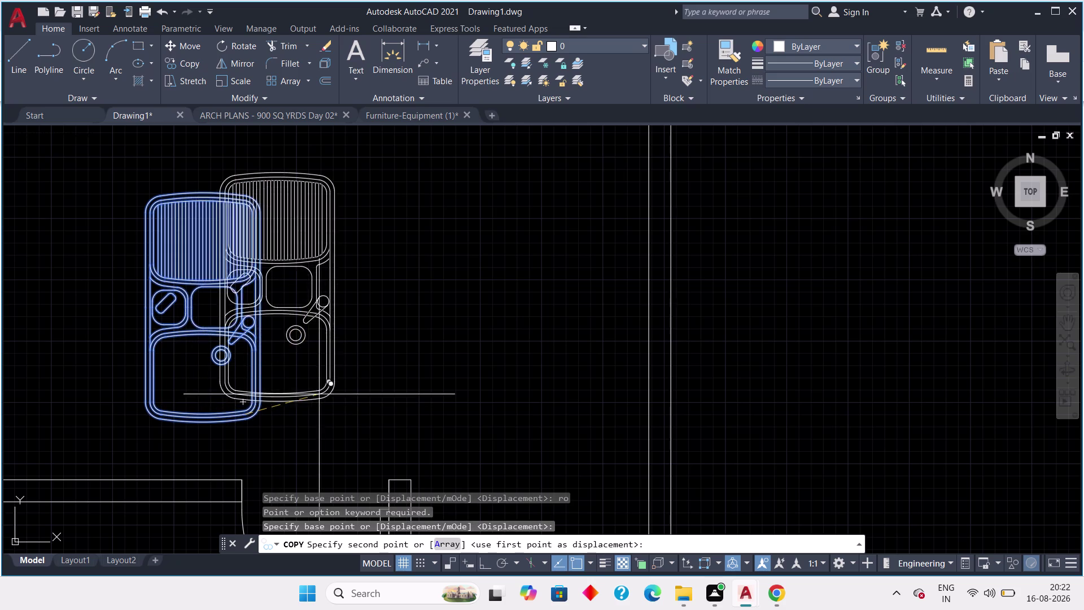
key(Escape)
scroll(down, 3)
drag(308, 225, 300, 235)
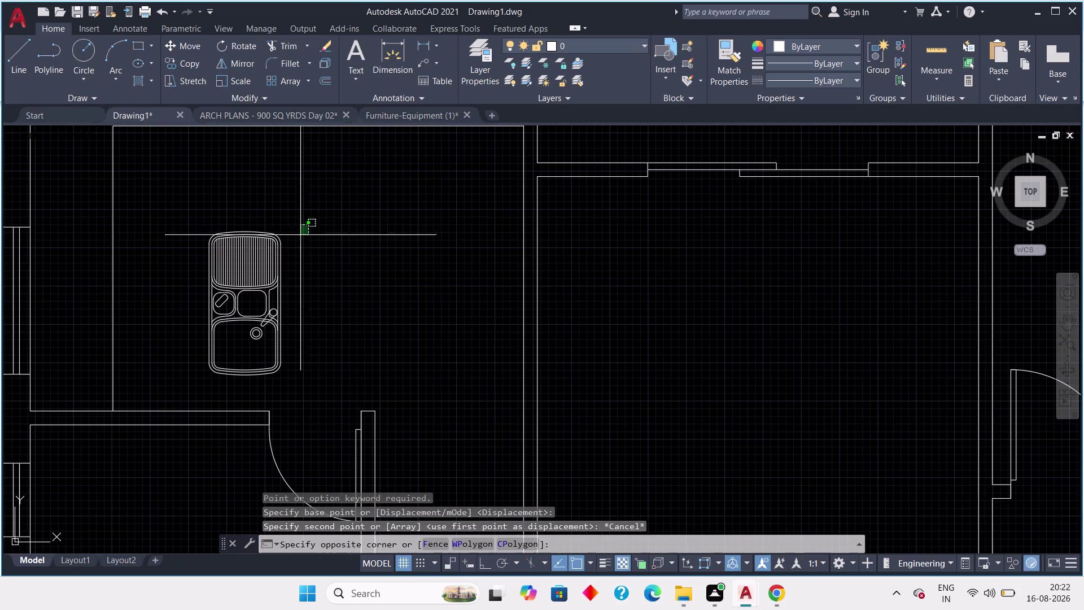
Rotate the copied sink with RO about a pivot, using Ortho to snap a right angle.
click(193, 391)
key(r)
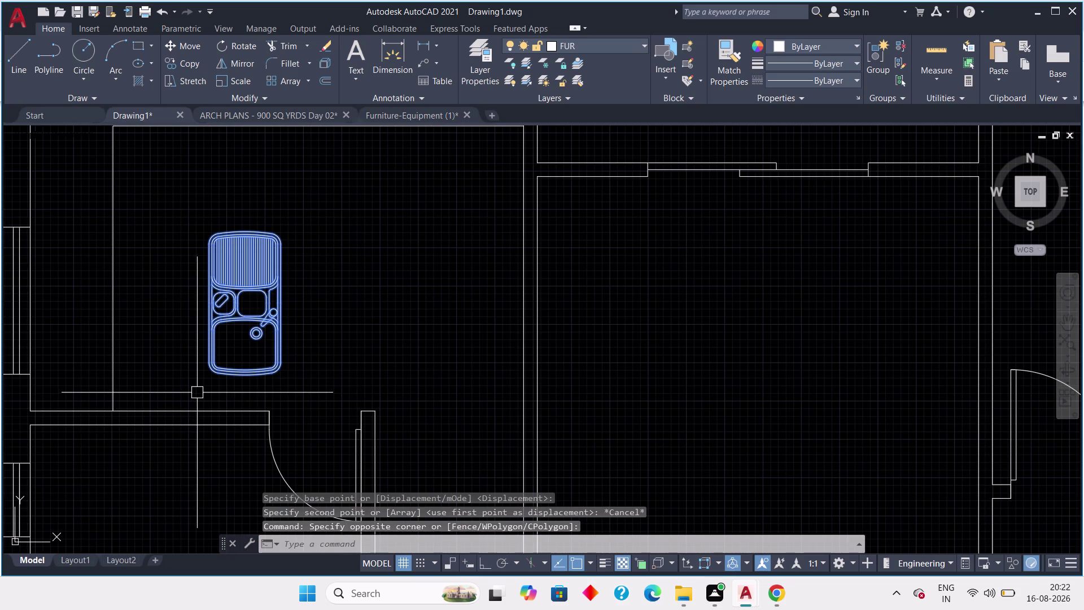
key(o)
key(space)
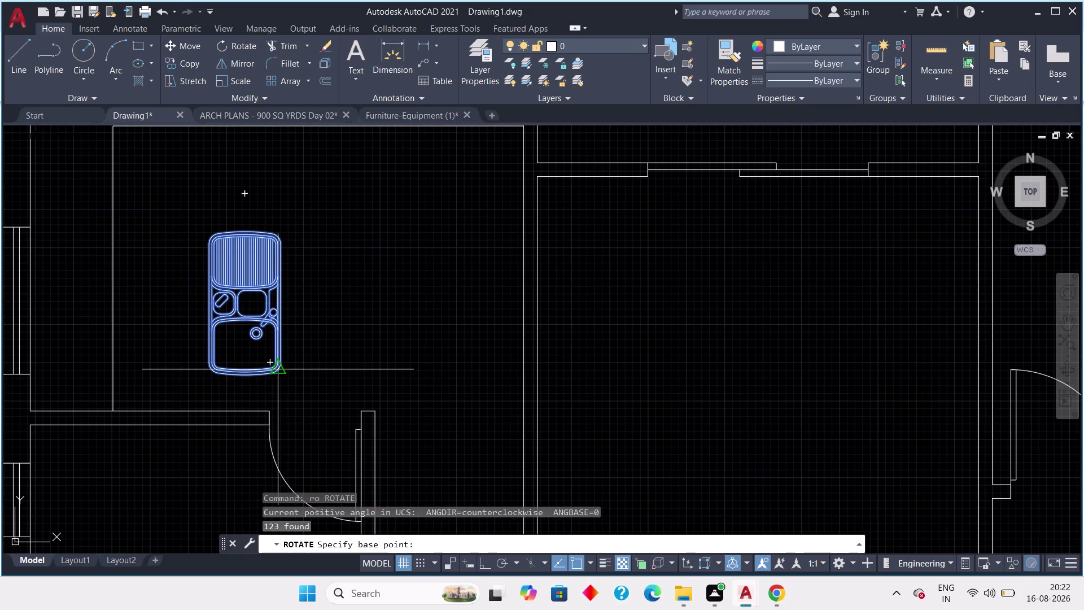
click(284, 371)
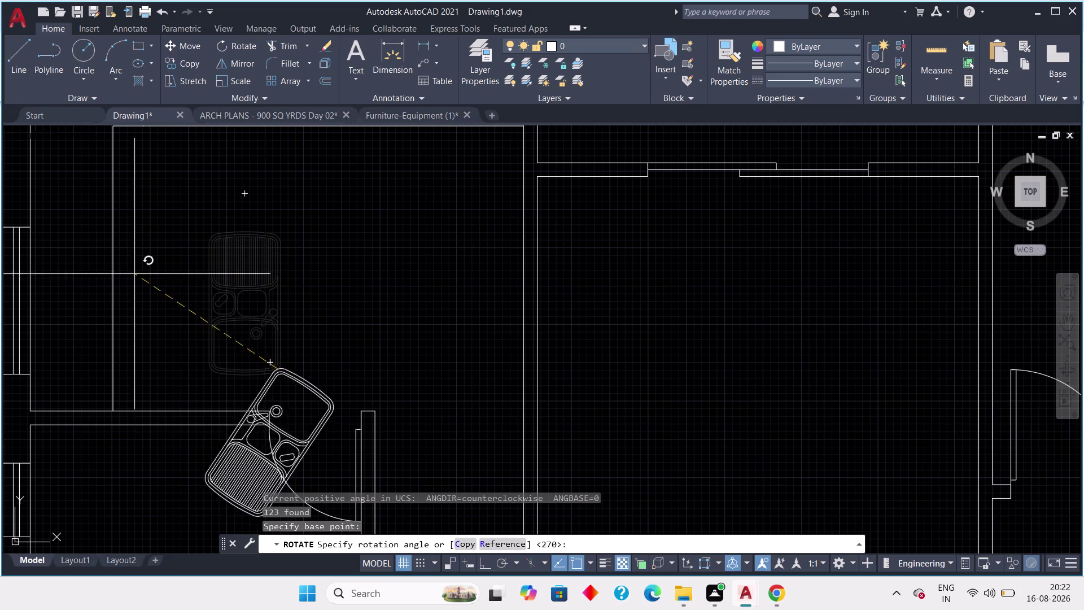
key(F8)
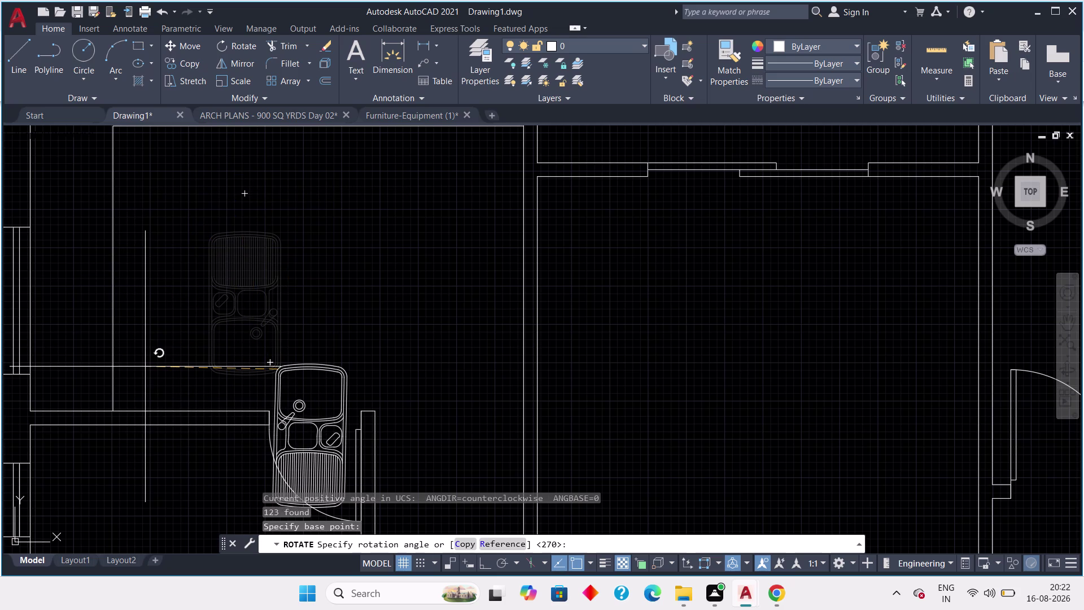
click(181, 378)
key(F8)
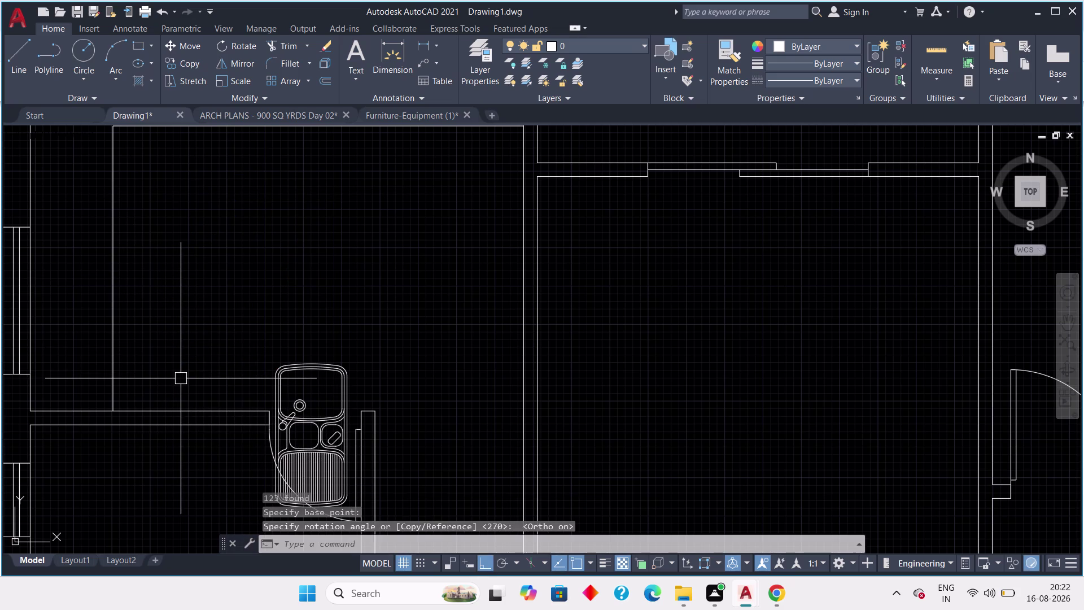
Window-select the rotated sink and start moving it from a base point.
middle_drag(274, 381, 241, 304)
drag(338, 265, 329, 273)
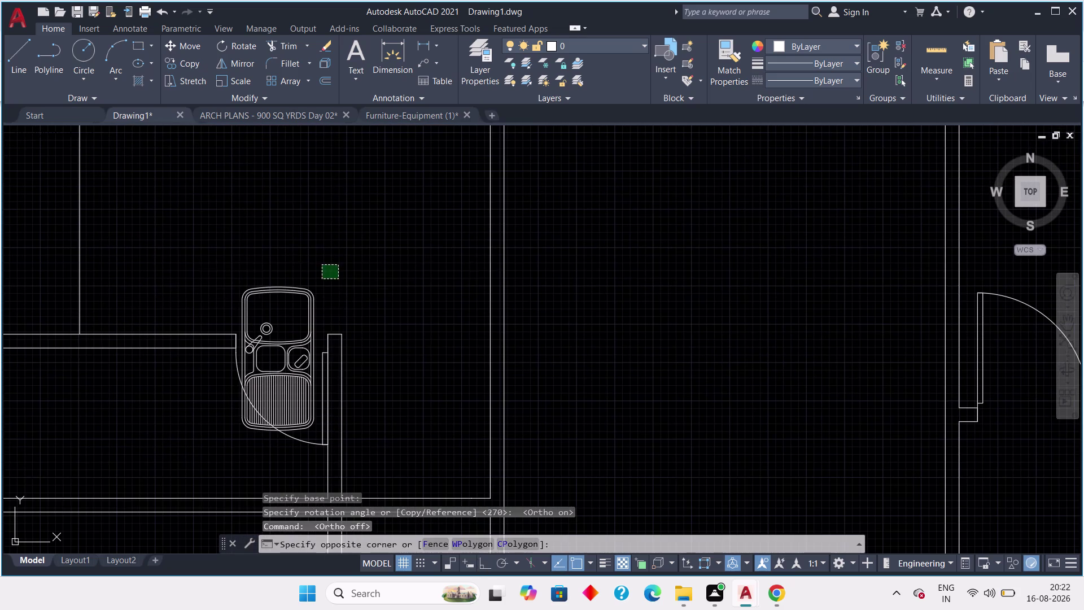
drag(329, 272, 322, 279)
click(267, 312)
key(Escape)
drag(214, 258, 236, 284)
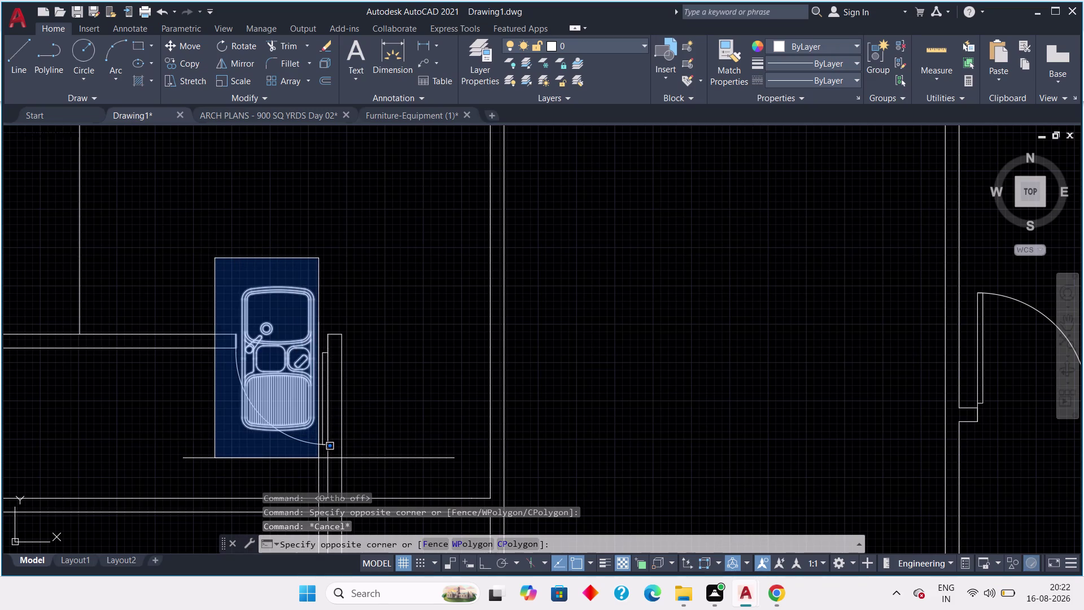
click(319, 458)
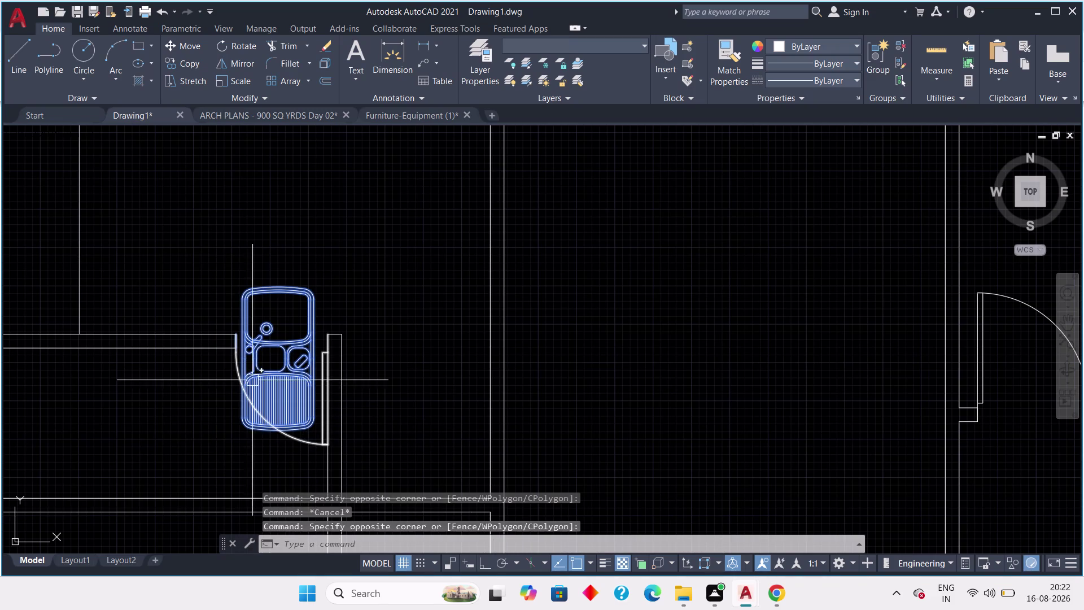
key(m)
key(space)
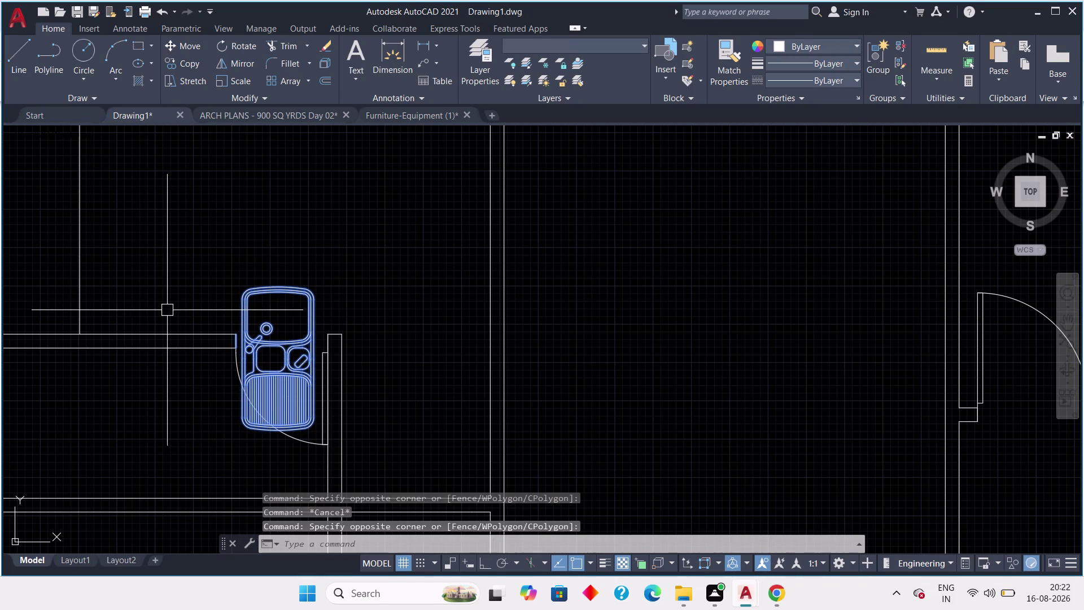
click(252, 296)
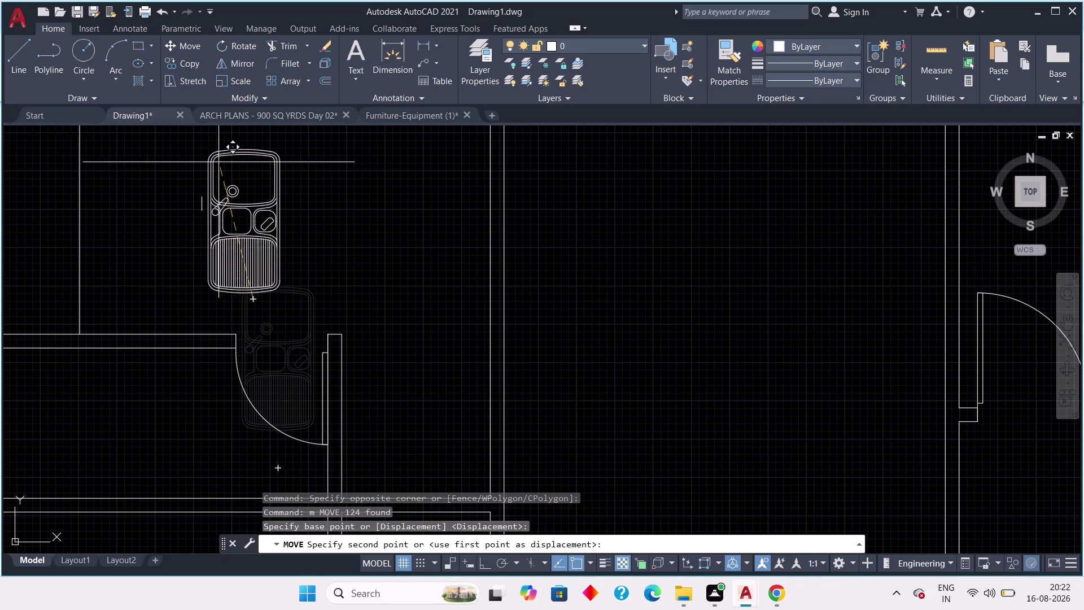
Drop the sink beneath the hob, then reselect it.
click(202, 139)
key(Escape)
middle_drag(223, 205, 149, 231)
scroll(down, 3)
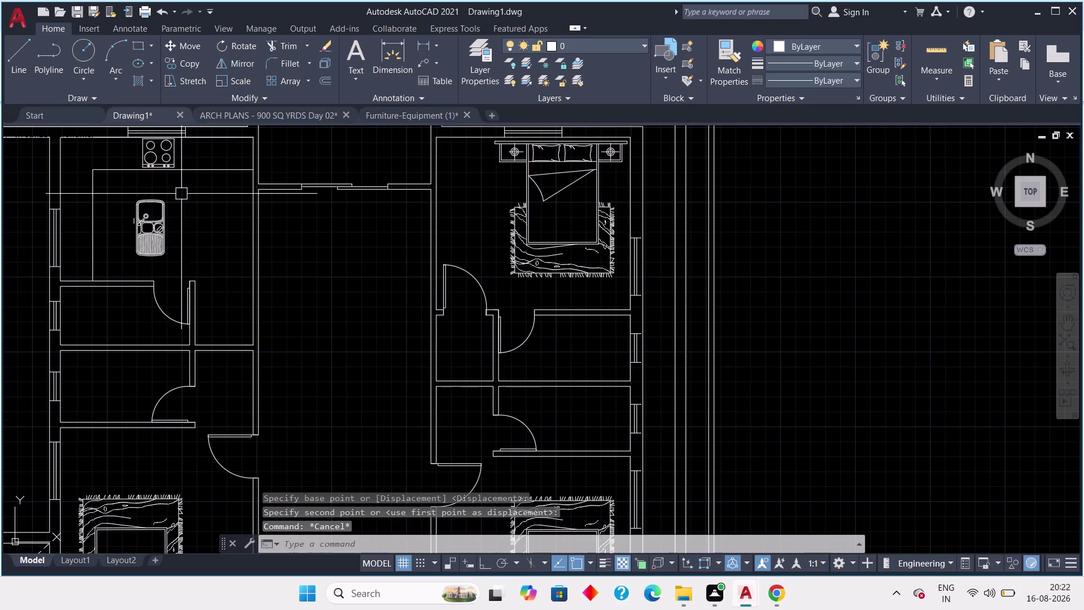
drag(178, 189, 171, 194)
click(123, 266)
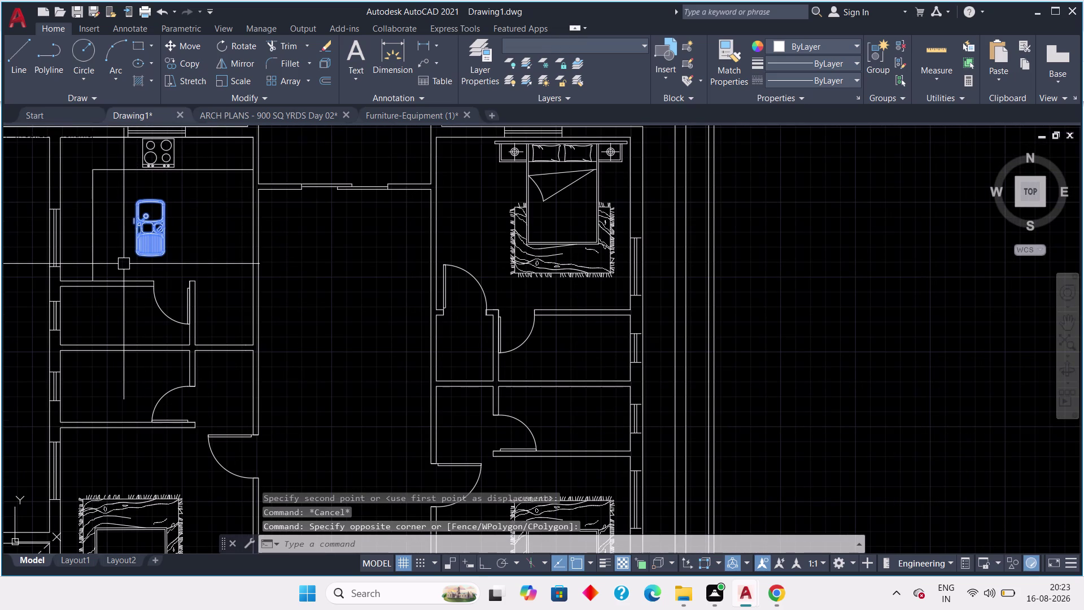
Copy the sink with CO into another apartment's kitchen.
key(c)
key(o)
key(space)
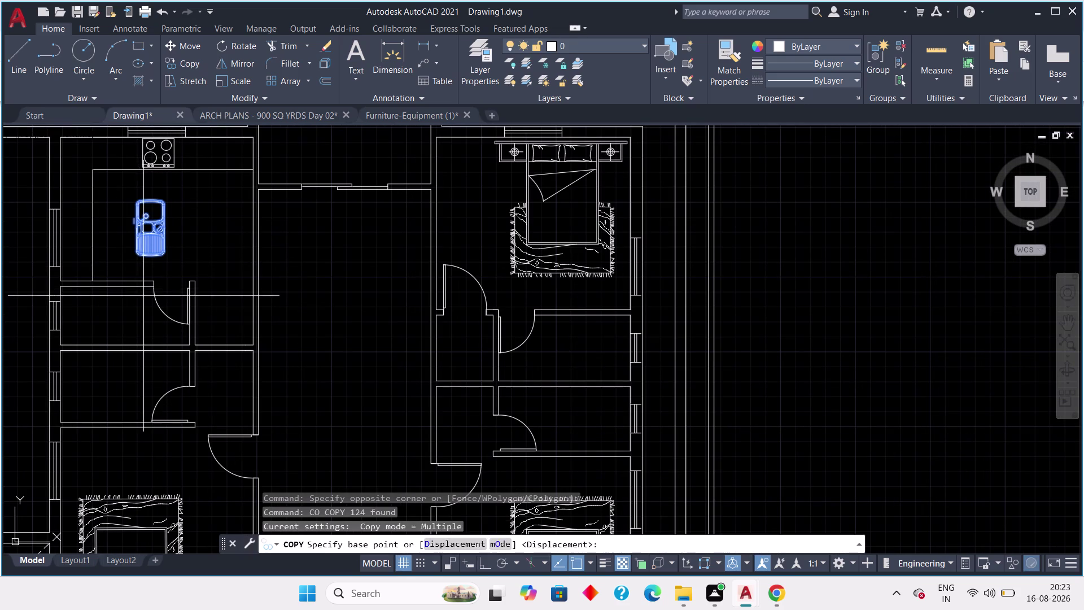
drag(151, 231, 151, 247)
middle_drag(157, 352, 142, 306)
scroll(down, 3)
middle_drag(175, 373, 154, 241)
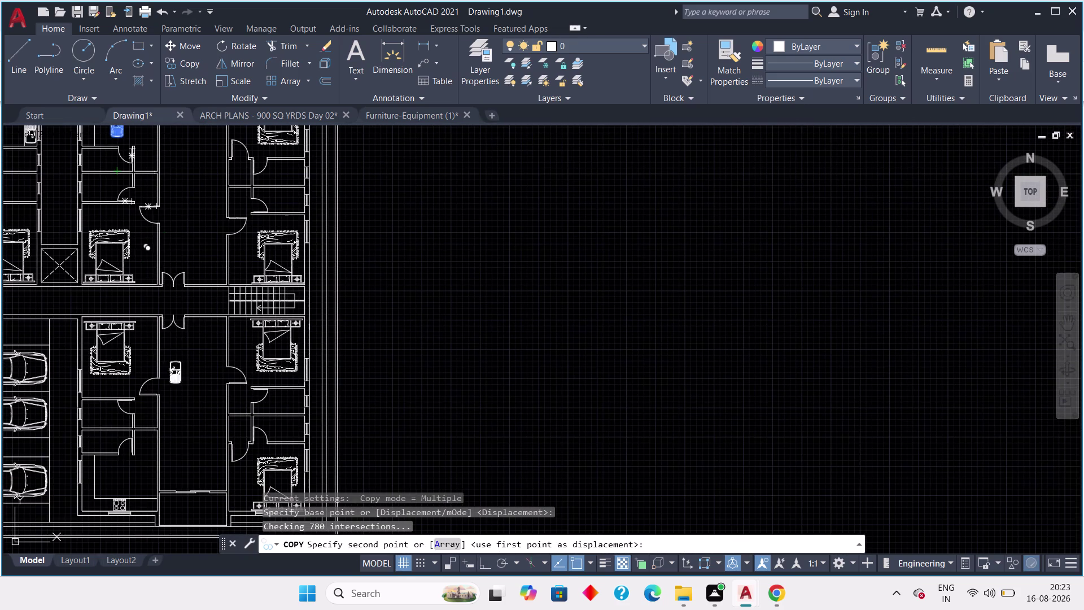
click(115, 479)
key(Escape)
Review the placed sinks and select the short stray line beside one.
middle_drag(118, 362, 137, 463)
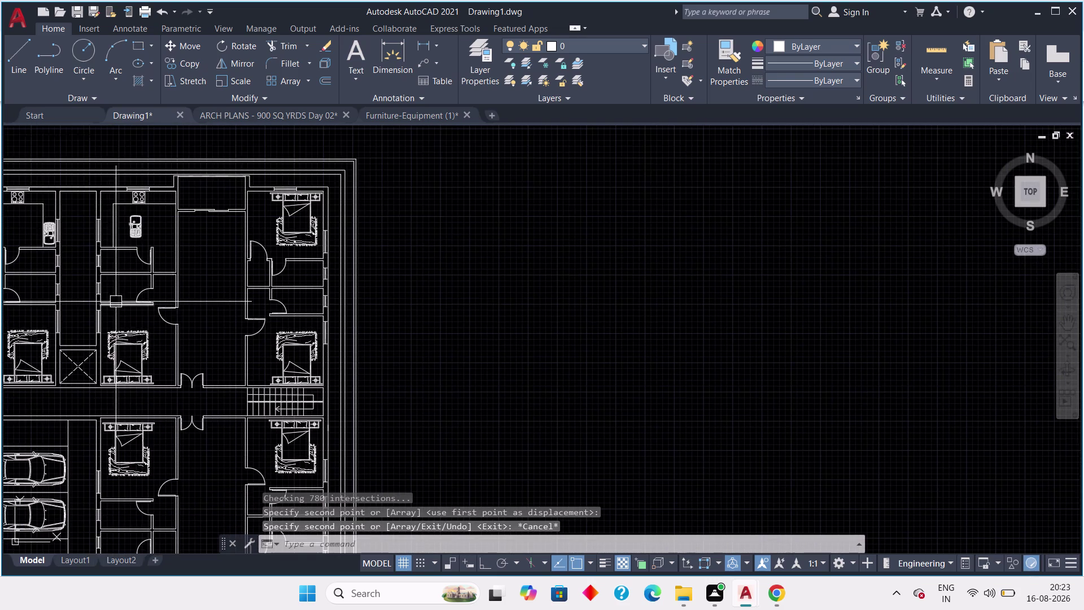
middle_drag(117, 301, 148, 392)
scroll(up, 3)
middle_drag(189, 381, 210, 298)
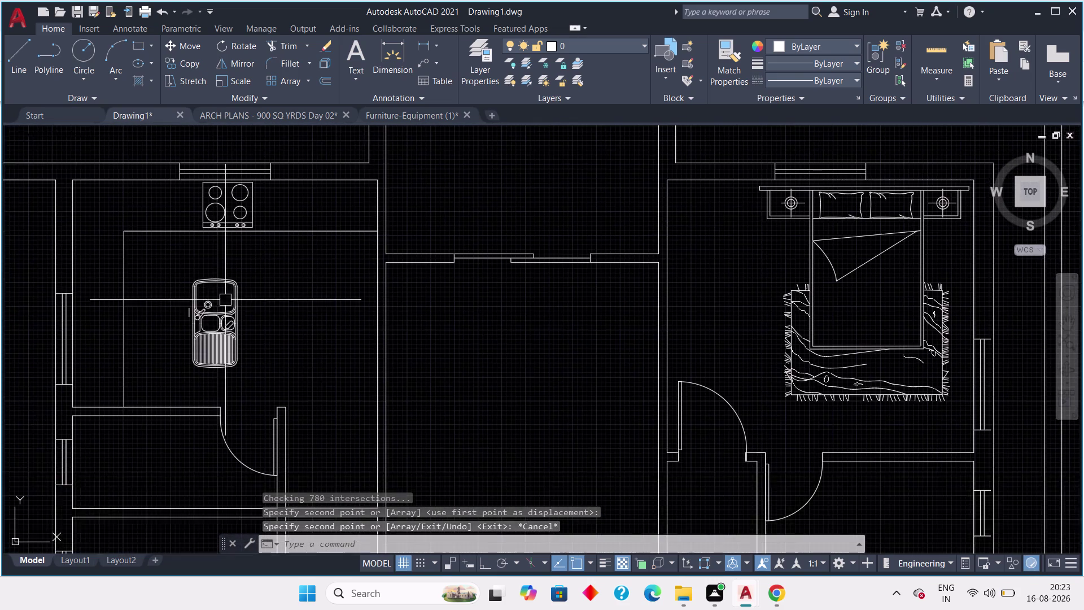
scroll(up, 3)
middle_drag(246, 309, 262, 282)
scroll(up, 3)
scroll(down, 3)
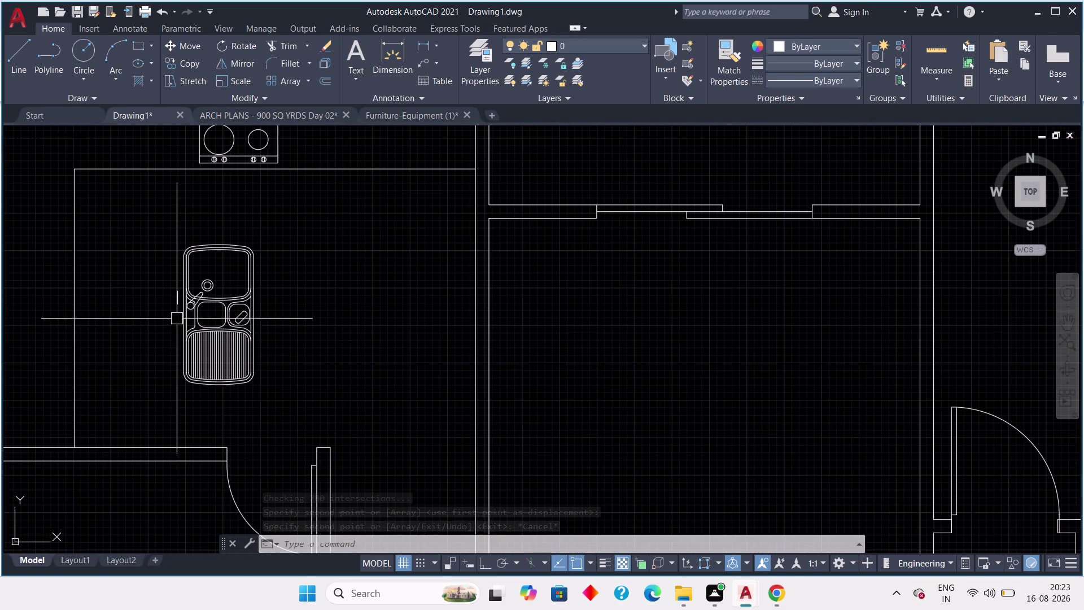
middle_drag(171, 397, 182, 341)
click(186, 241)
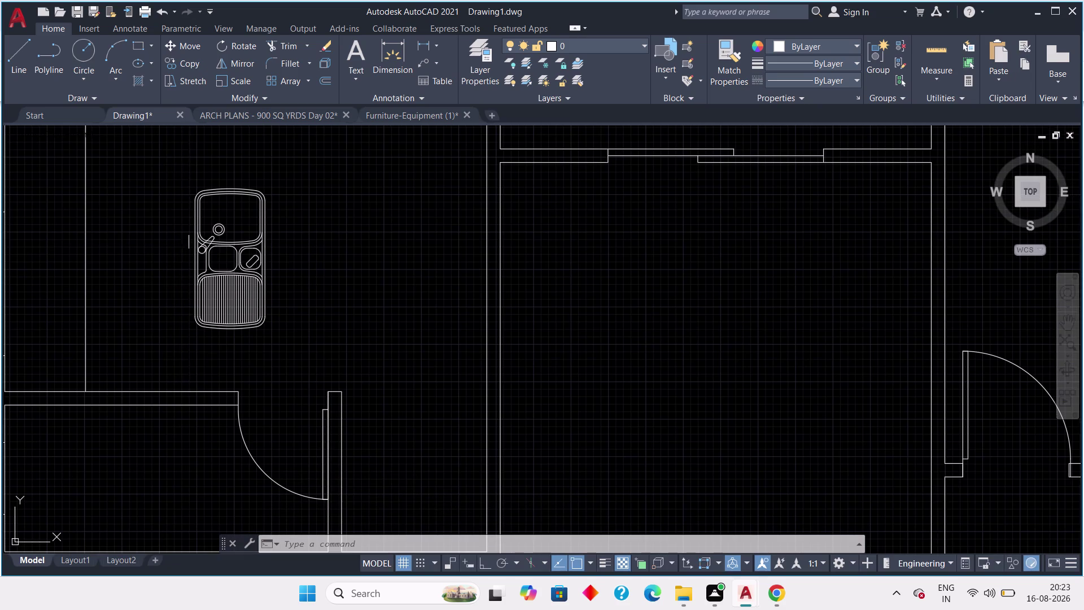
Delete the stray lines beside the sinks in two kitchens.
key(Delete)
scroll(down, 3)
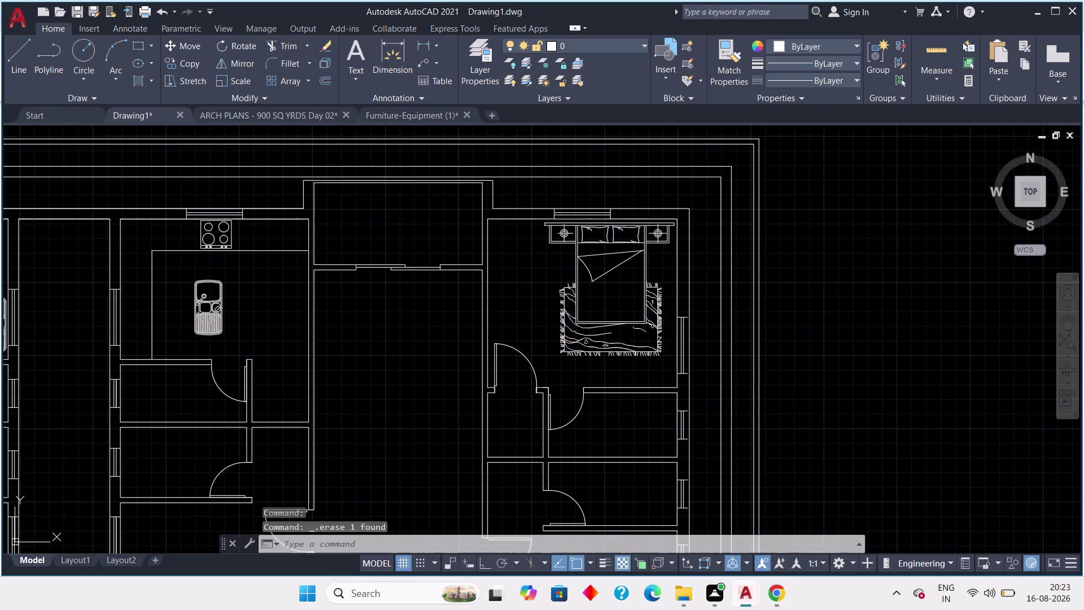
middle_drag(194, 374, 164, 221)
scroll(down, 3)
middle_drag(209, 413, 210, 209)
middle_drag(217, 373, 237, 258)
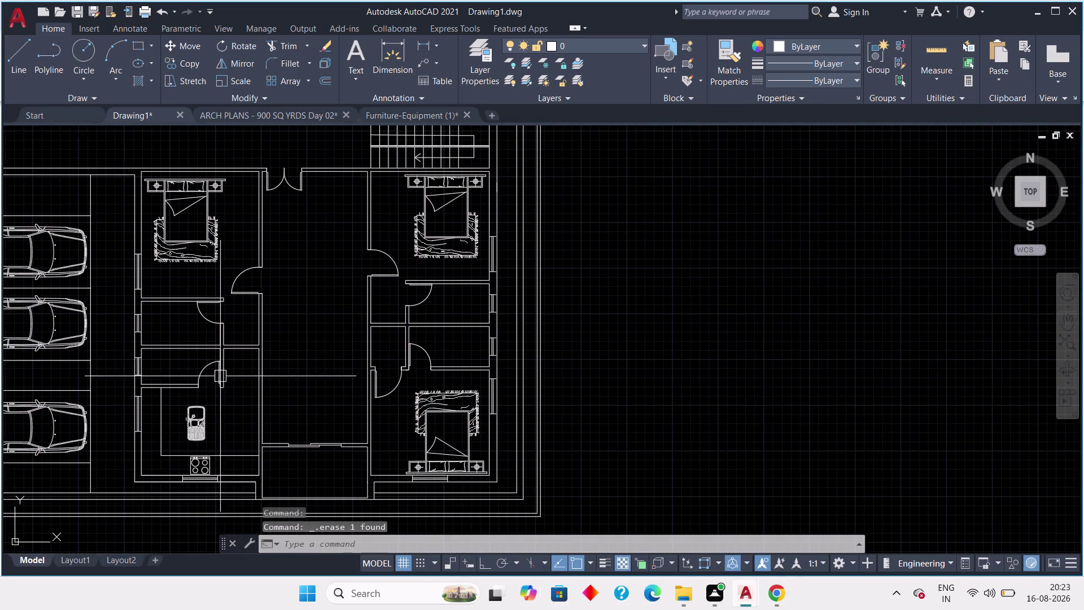
scroll(up, 3)
click(176, 368)
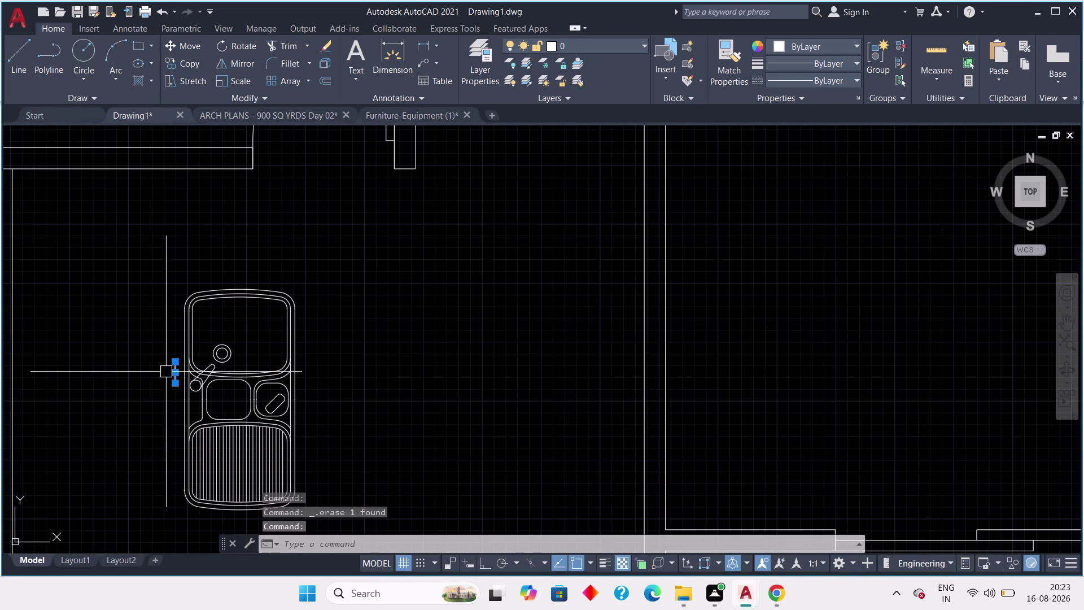
key(Delete)
Return to the kitchen with the hob and window-select its sink.
scroll(down, 3)
middle_drag(172, 352, 206, 431)
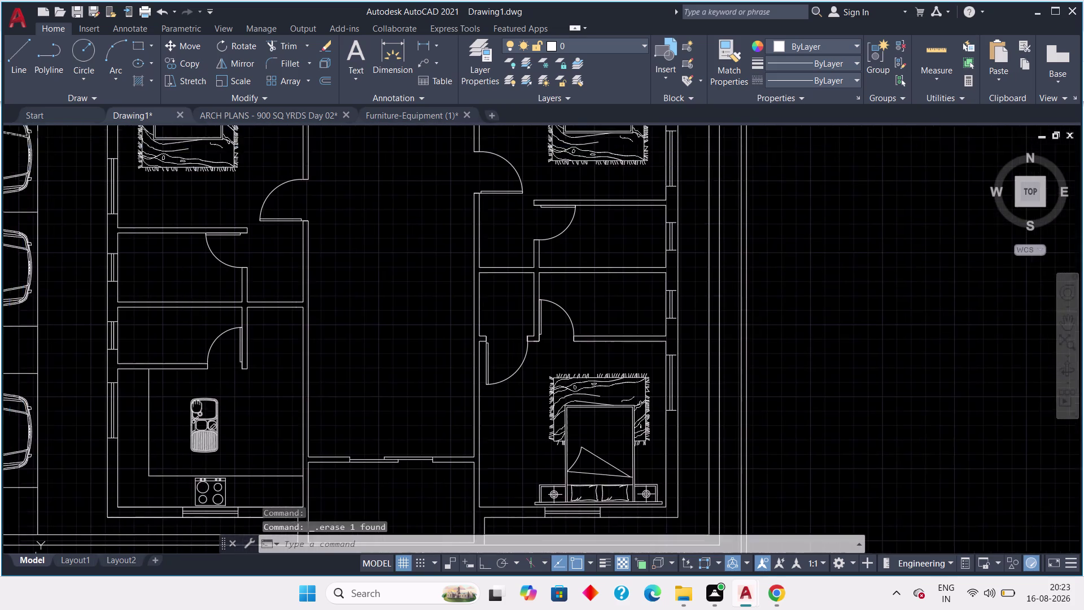
middle_drag(206, 431, 208, 436)
scroll(down, 3)
middle_drag(194, 274, 194, 392)
scroll(up, 3)
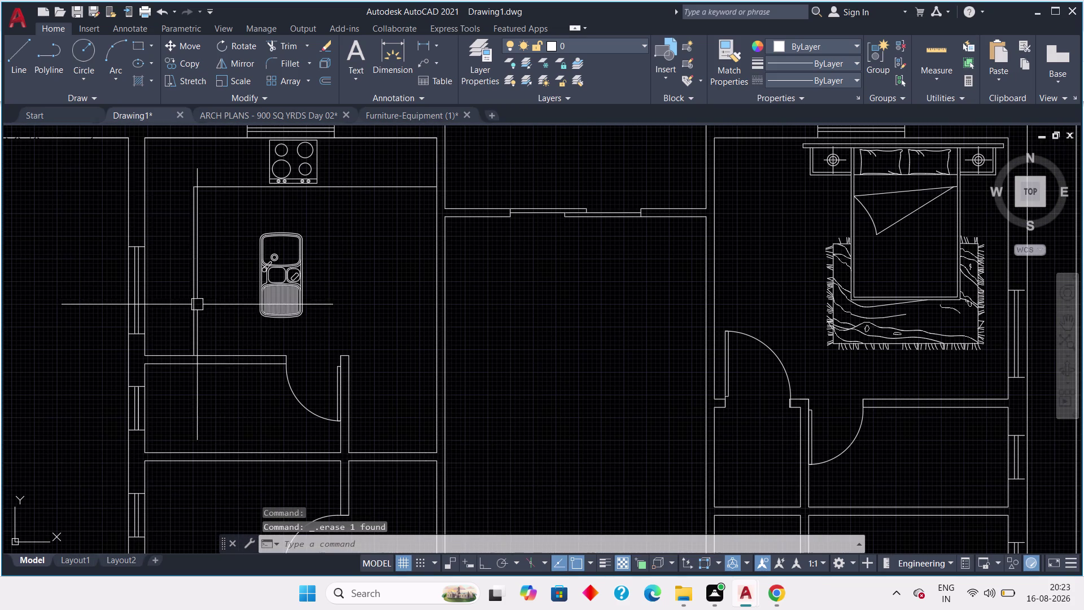
scroll(up, 3)
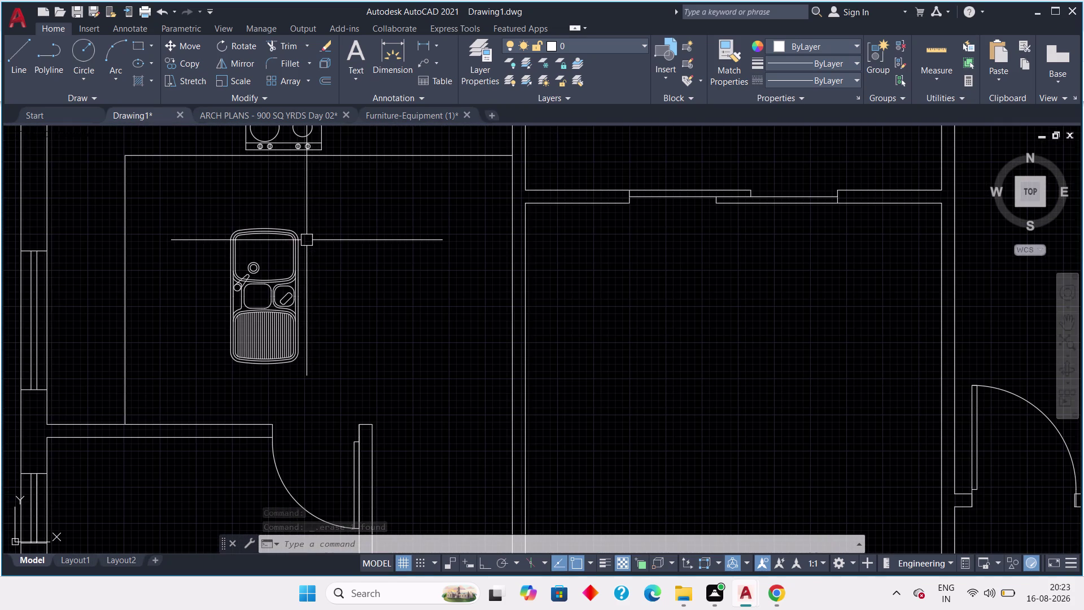
click(319, 203)
click(203, 389)
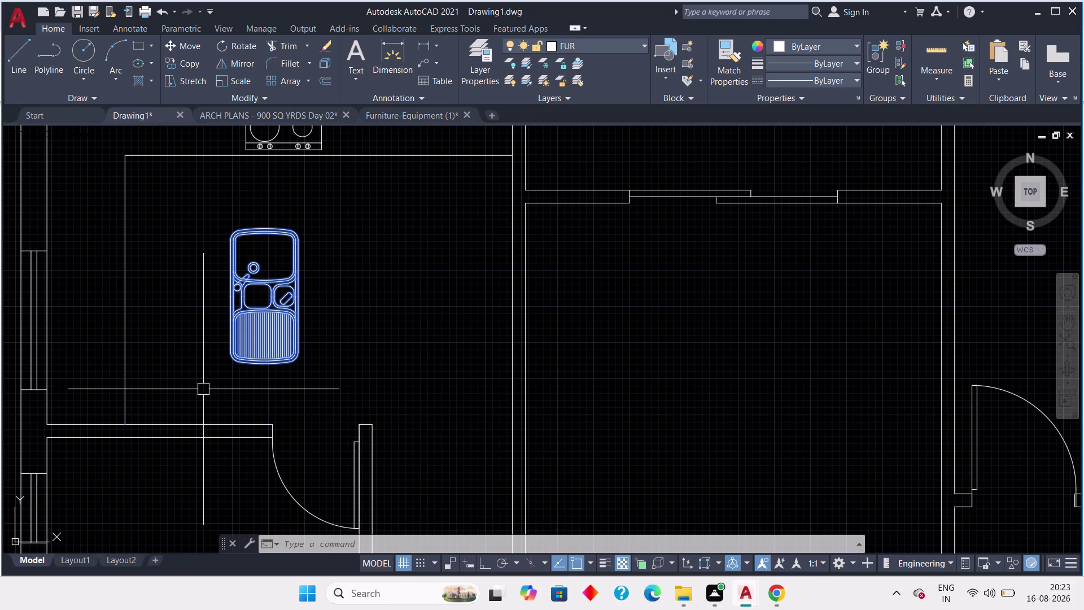
Start moving the sink toward the kitchen's left wall.
key(m)
key(space)
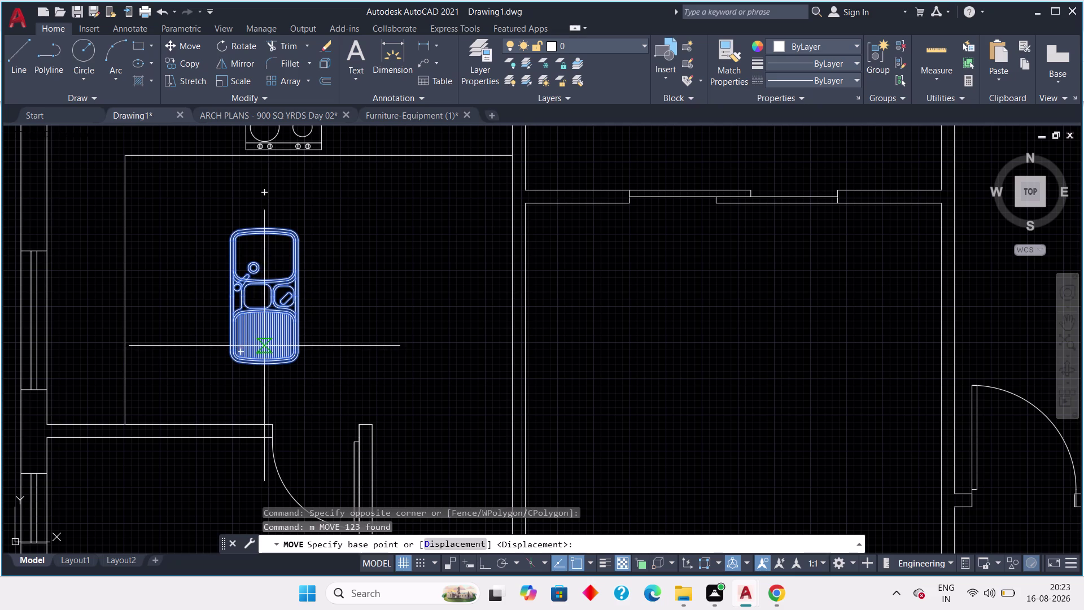
click(264, 345)
scroll(up, 3)
middle_drag(97, 397, 98, 397)
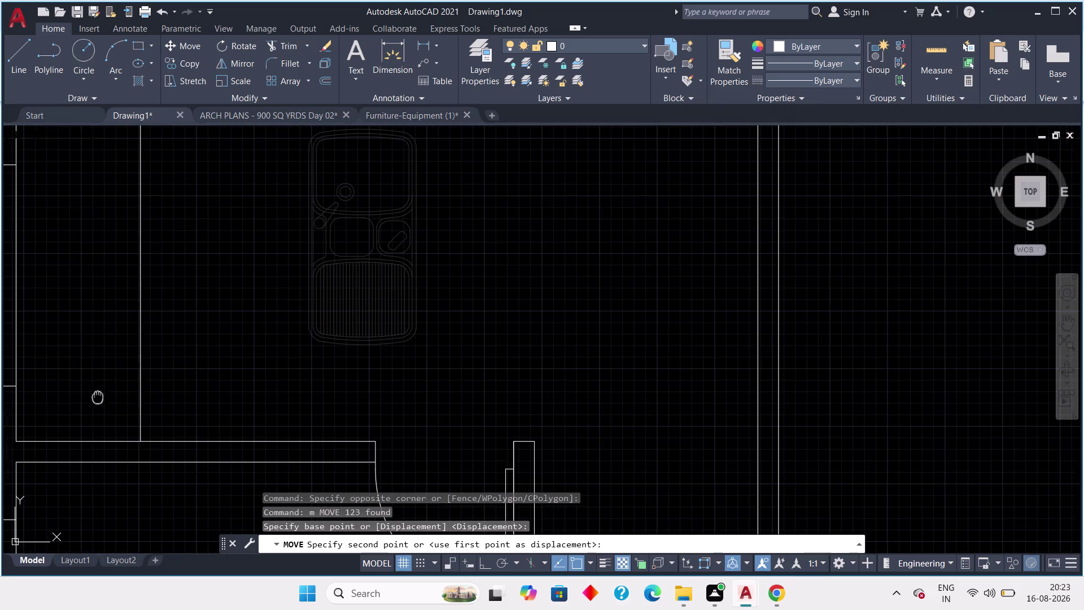
middle_drag(98, 397, 212, 388)
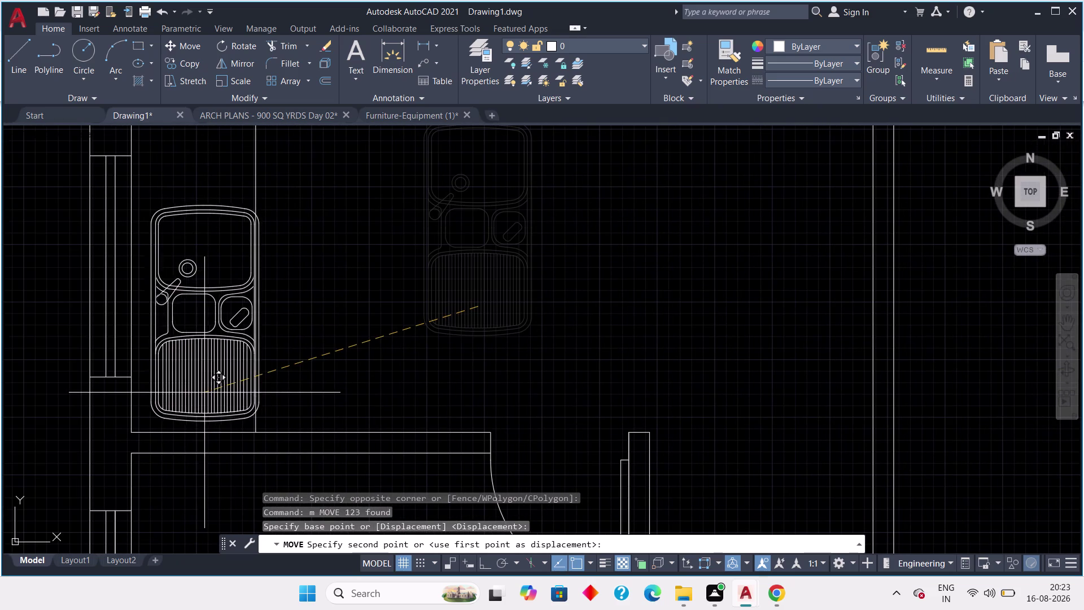